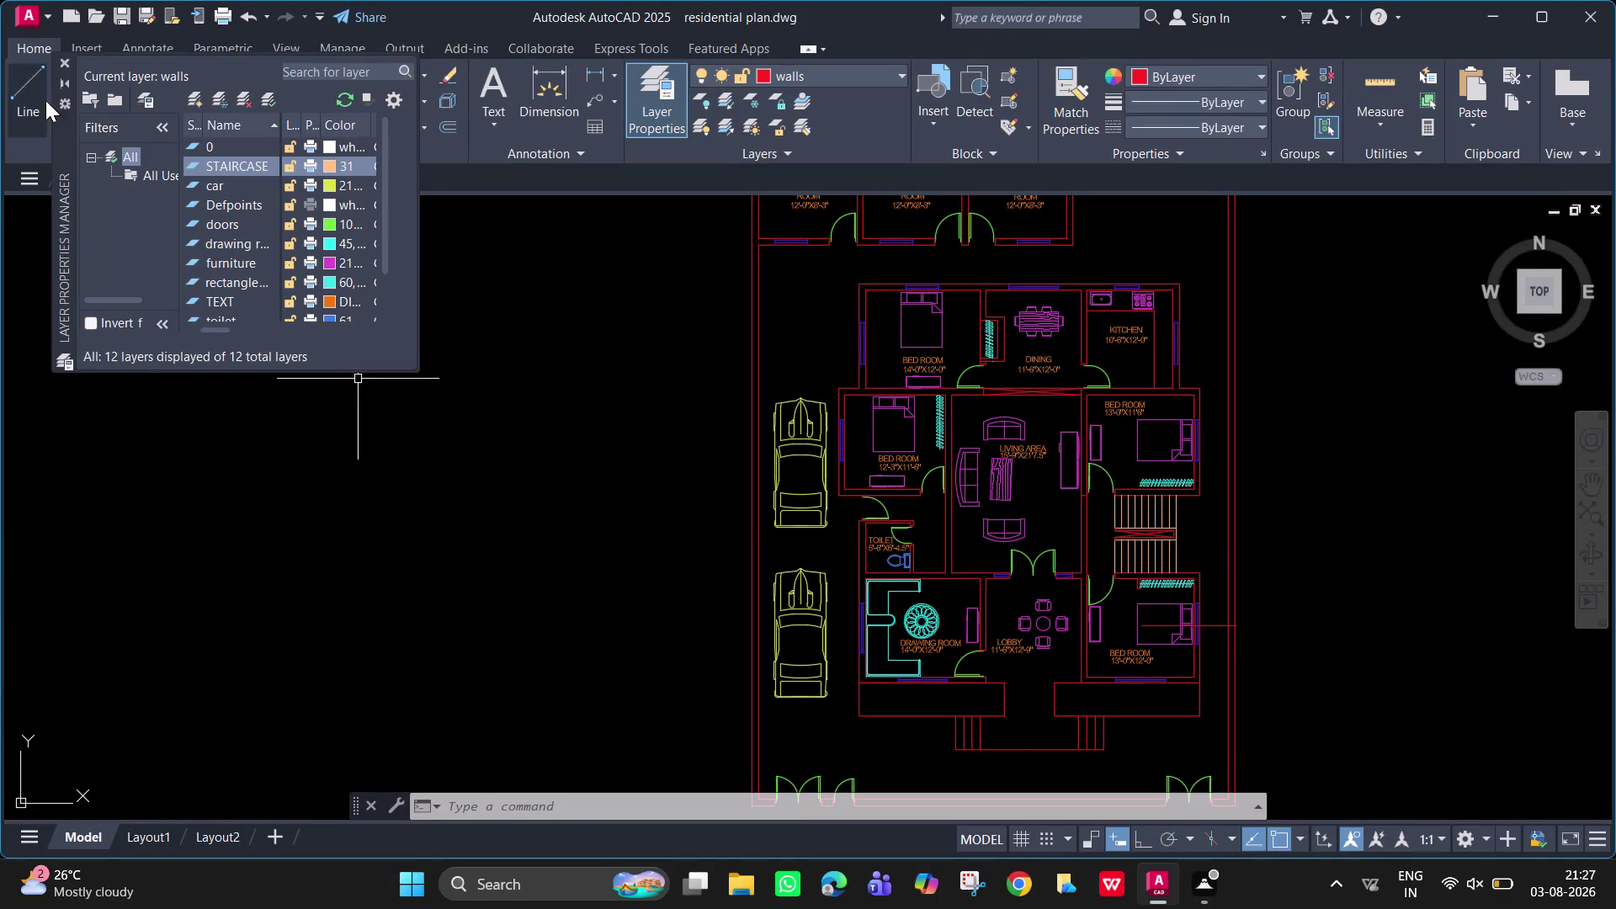
Close the Layer Properties Manager and zoom in on the three top-row ROOMs.
click(67, 65)
scroll(up, 3)
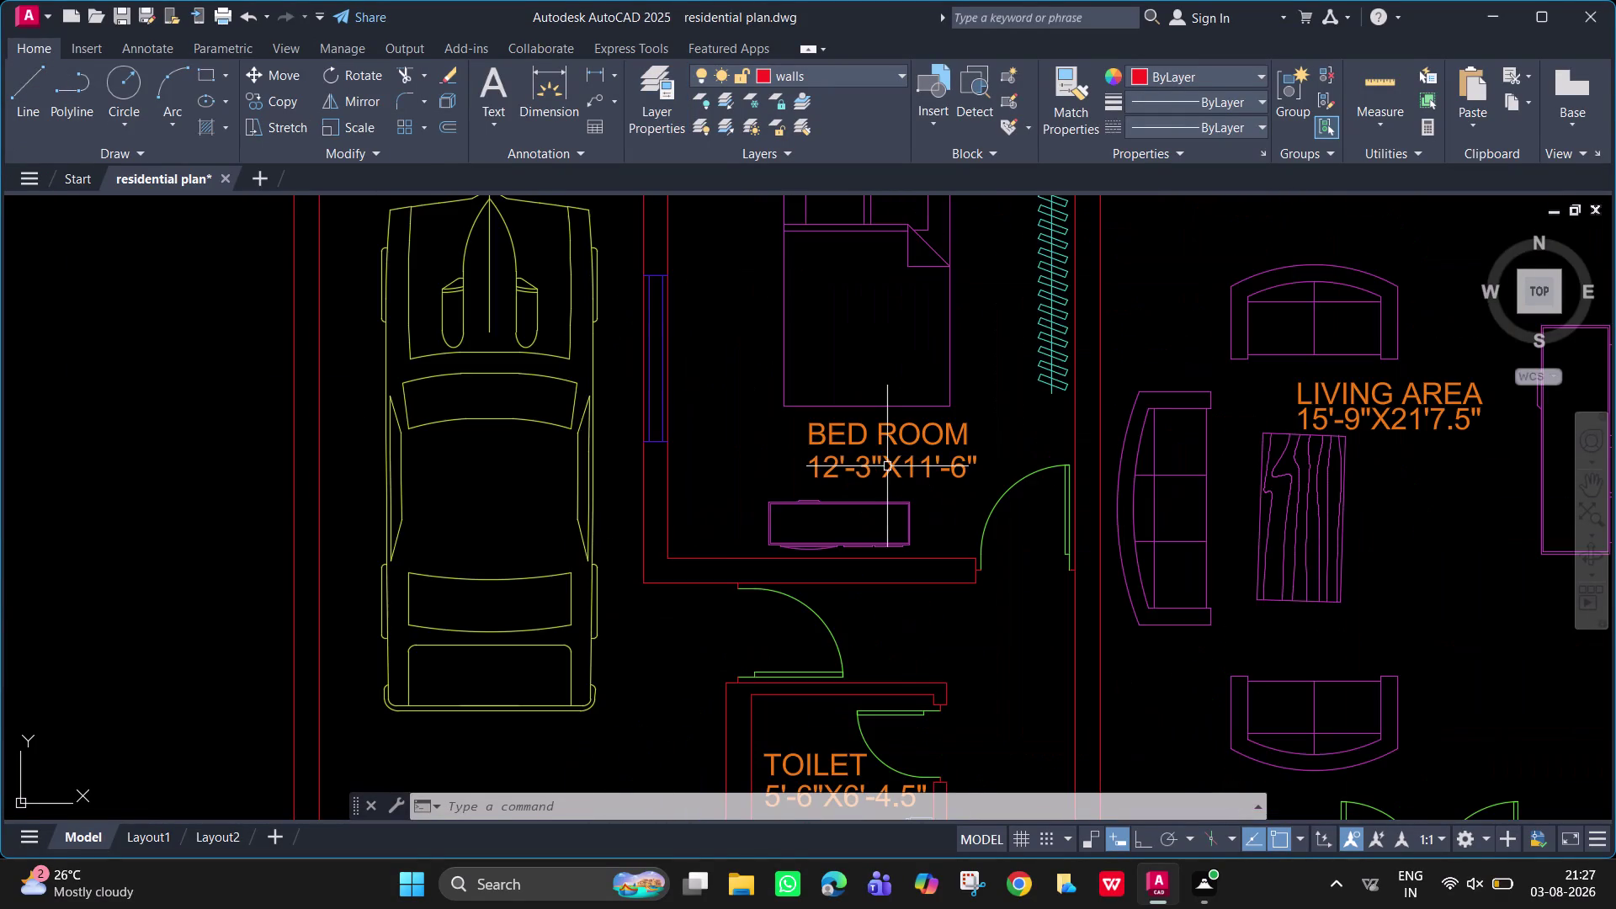
scroll(down, 3)
middle_drag(875, 354, 935, 616)
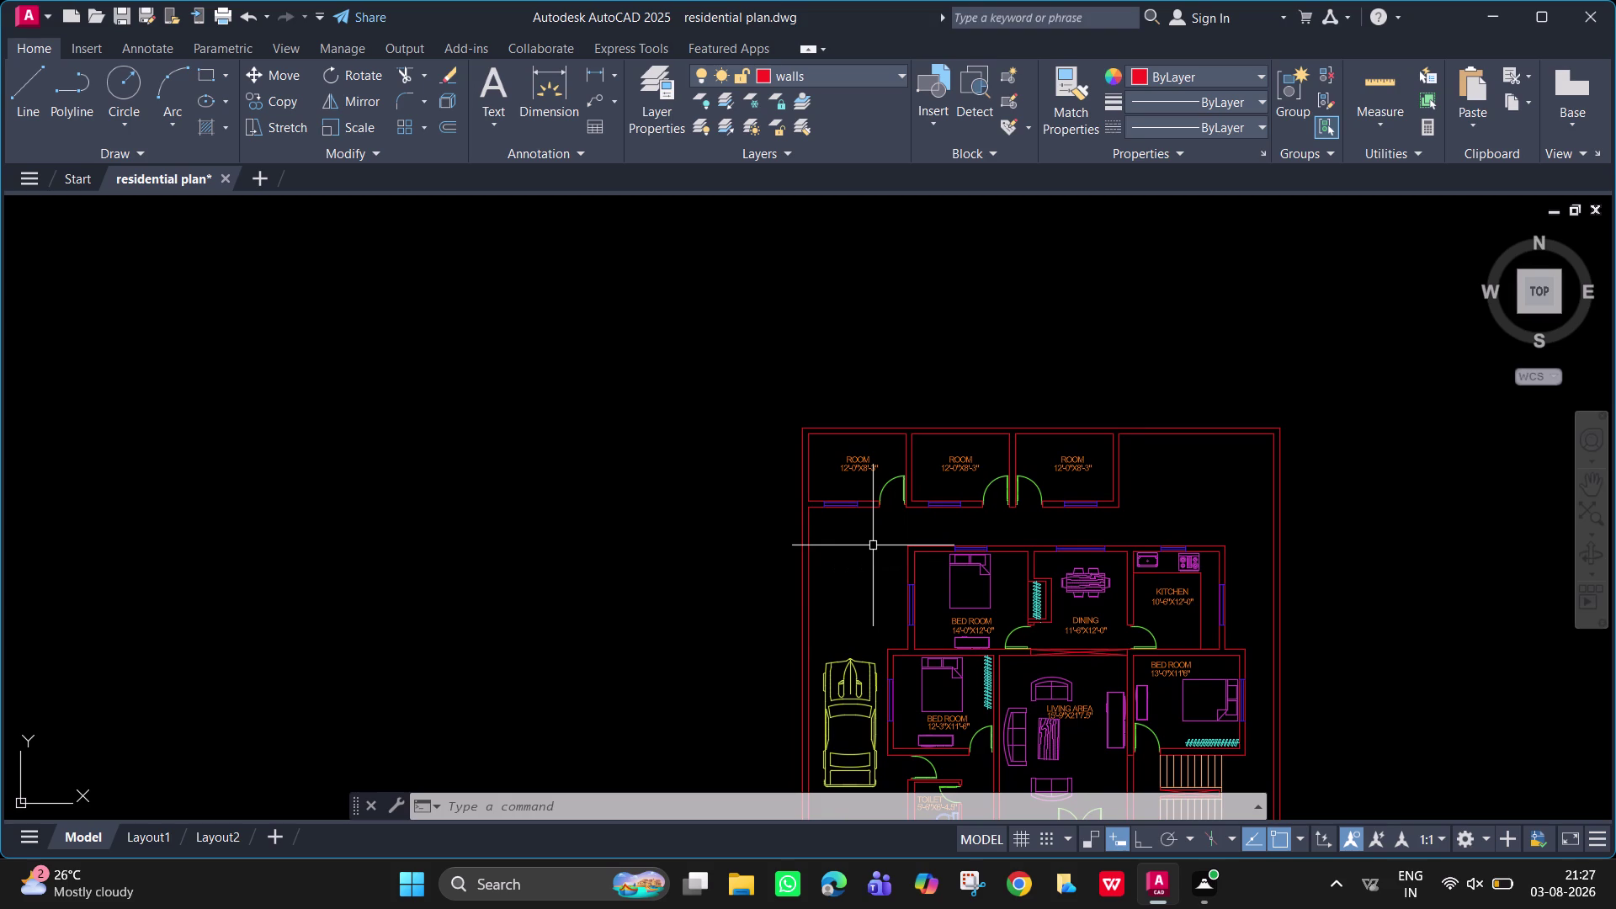
scroll(up, 3)
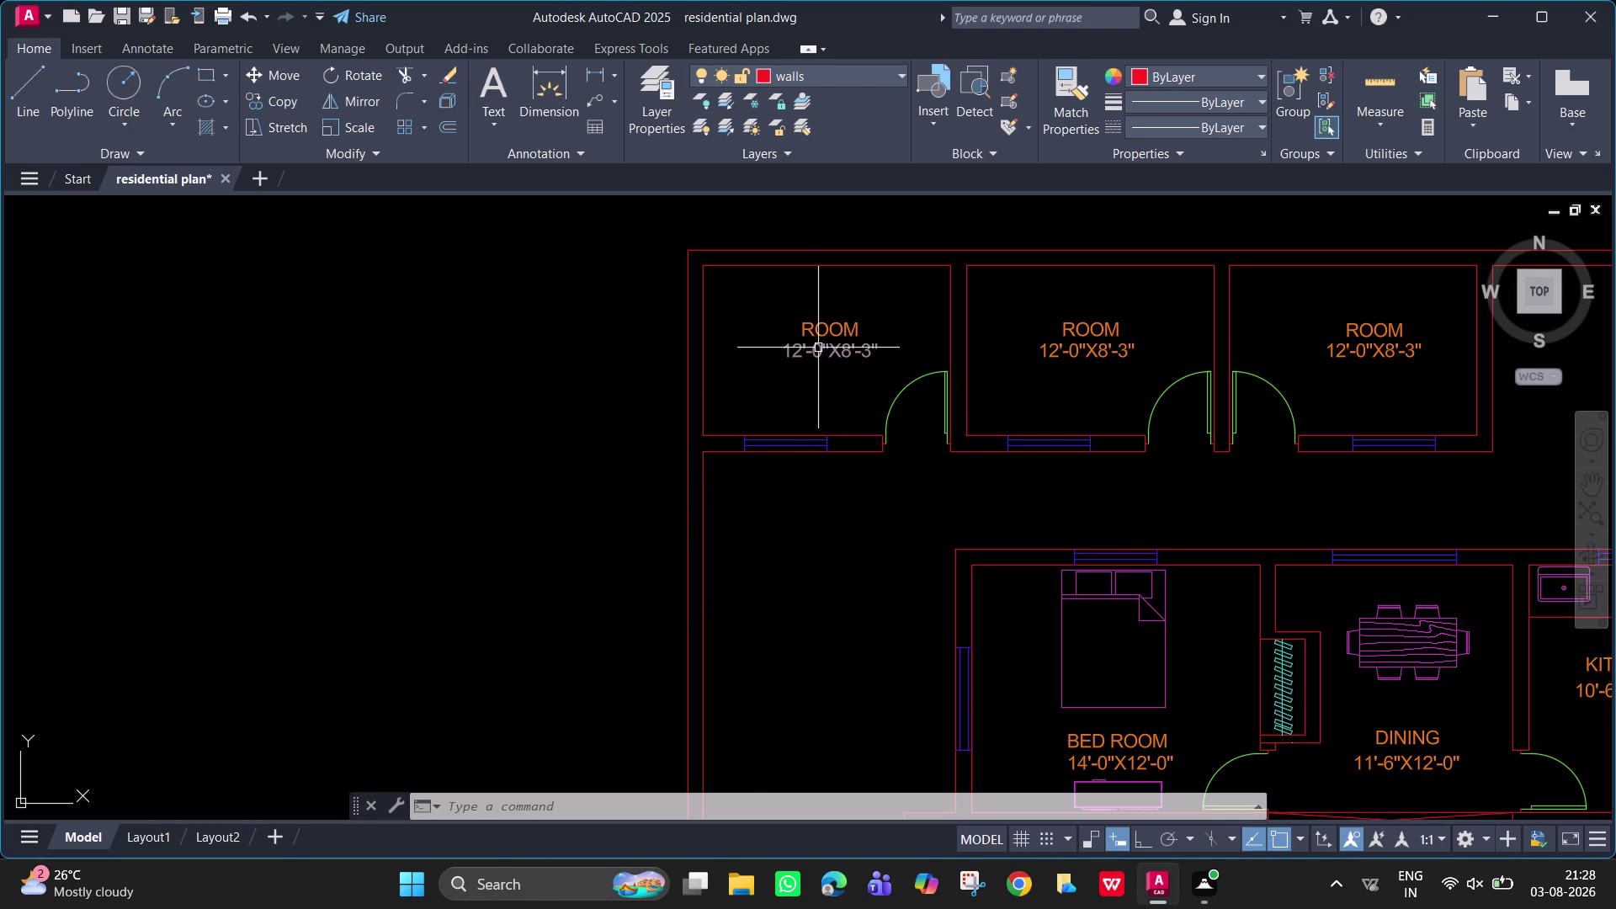
click(867, 73)
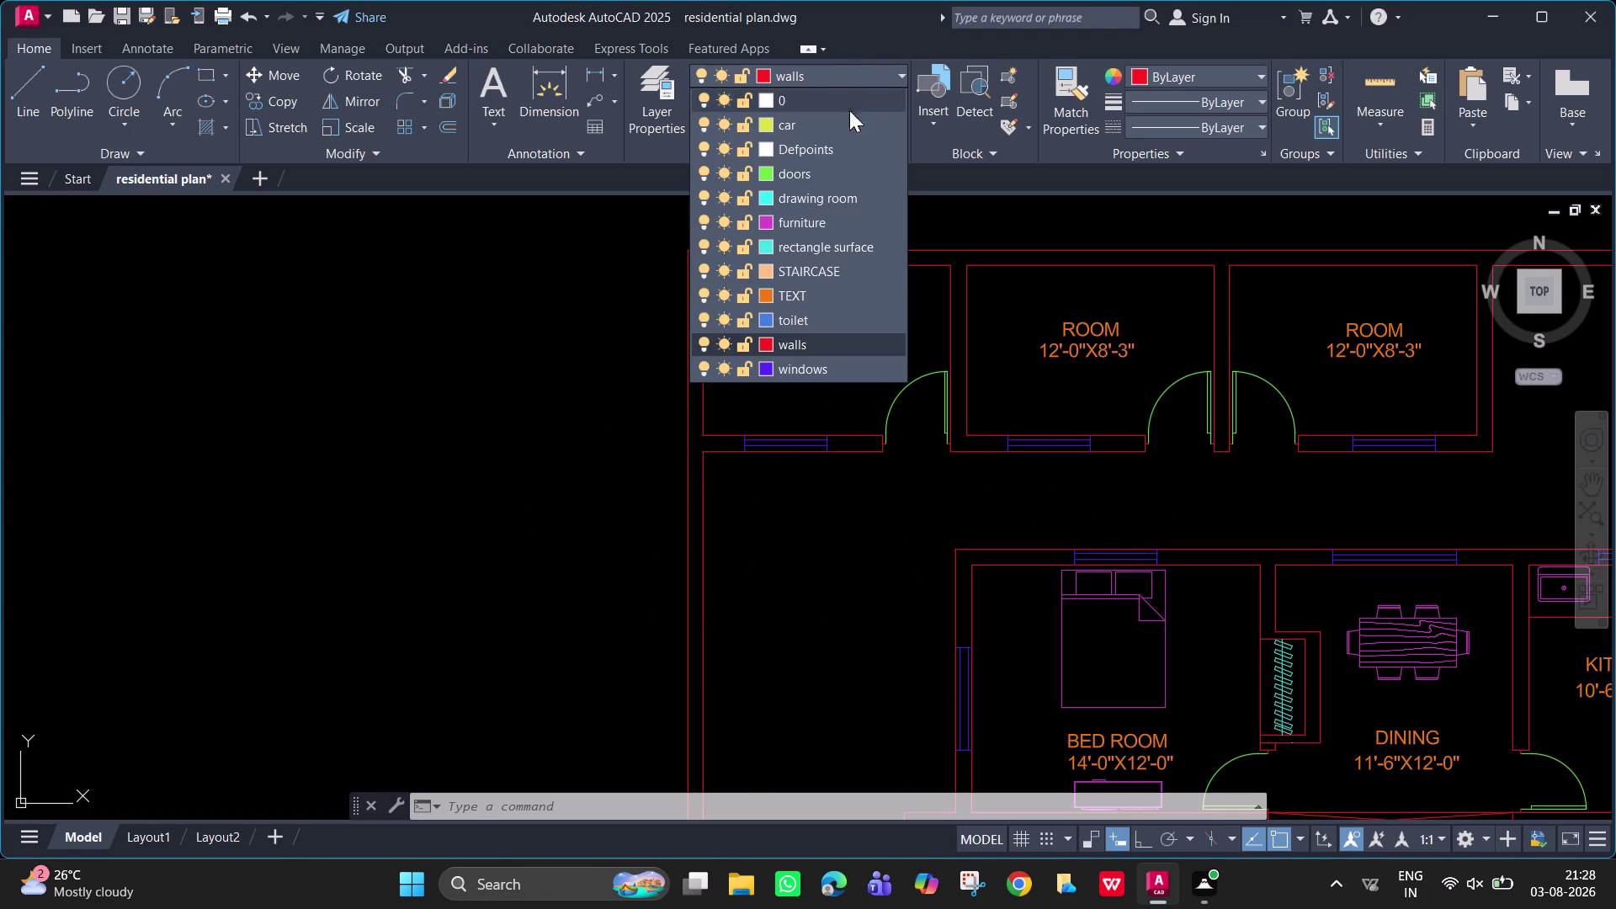
Make TEXT the current layer and select the first room's ROOM label.
click(837, 286)
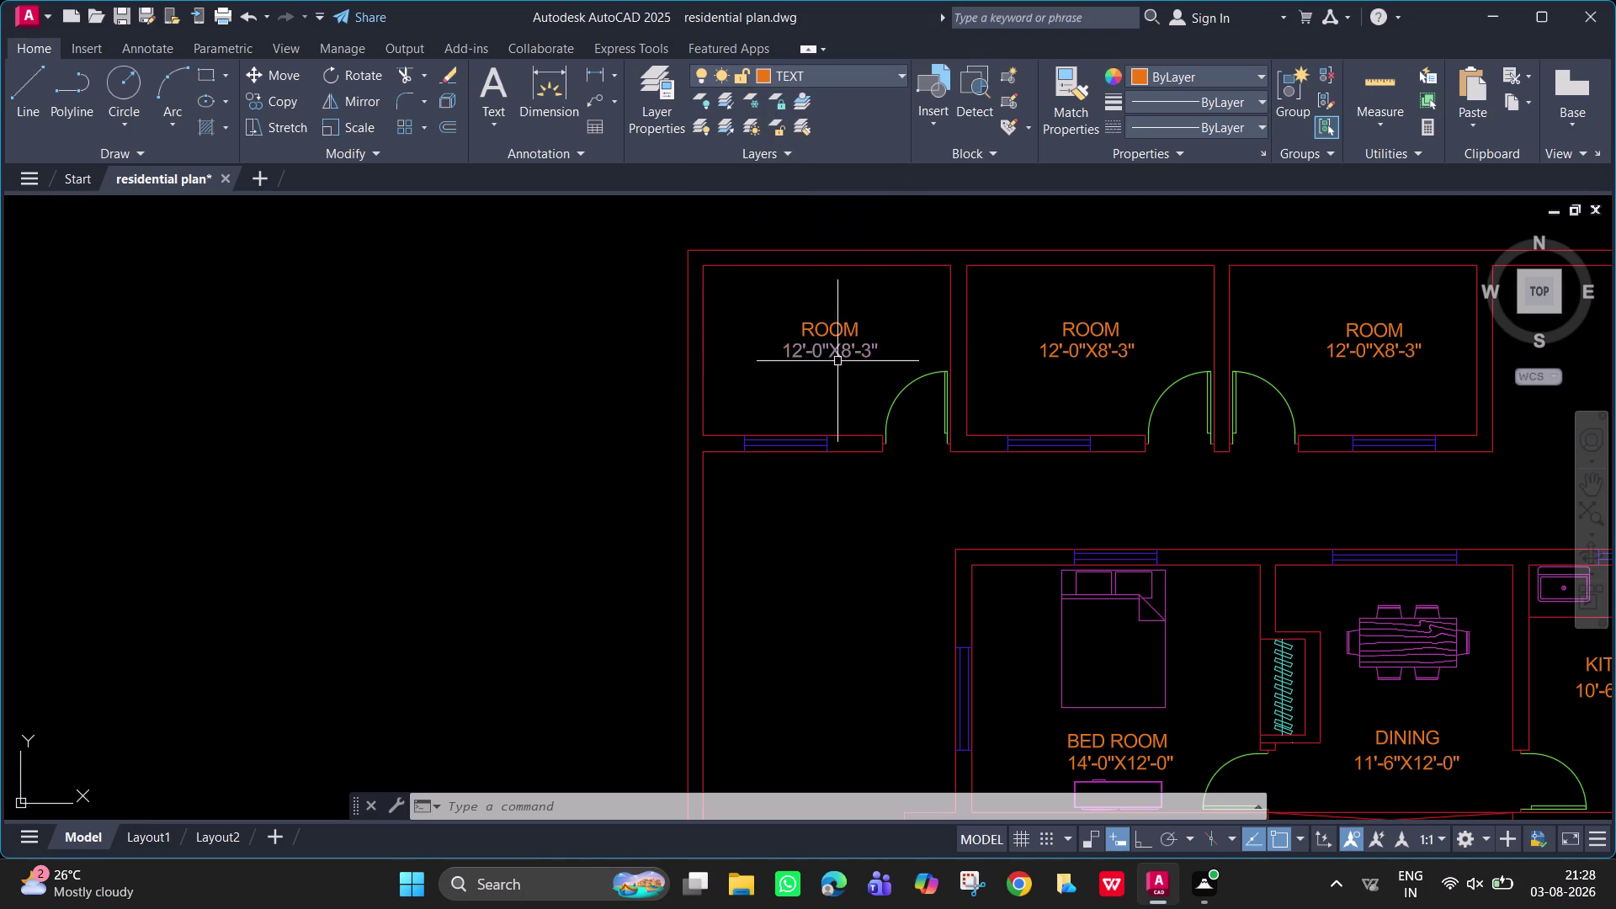
click(828, 355)
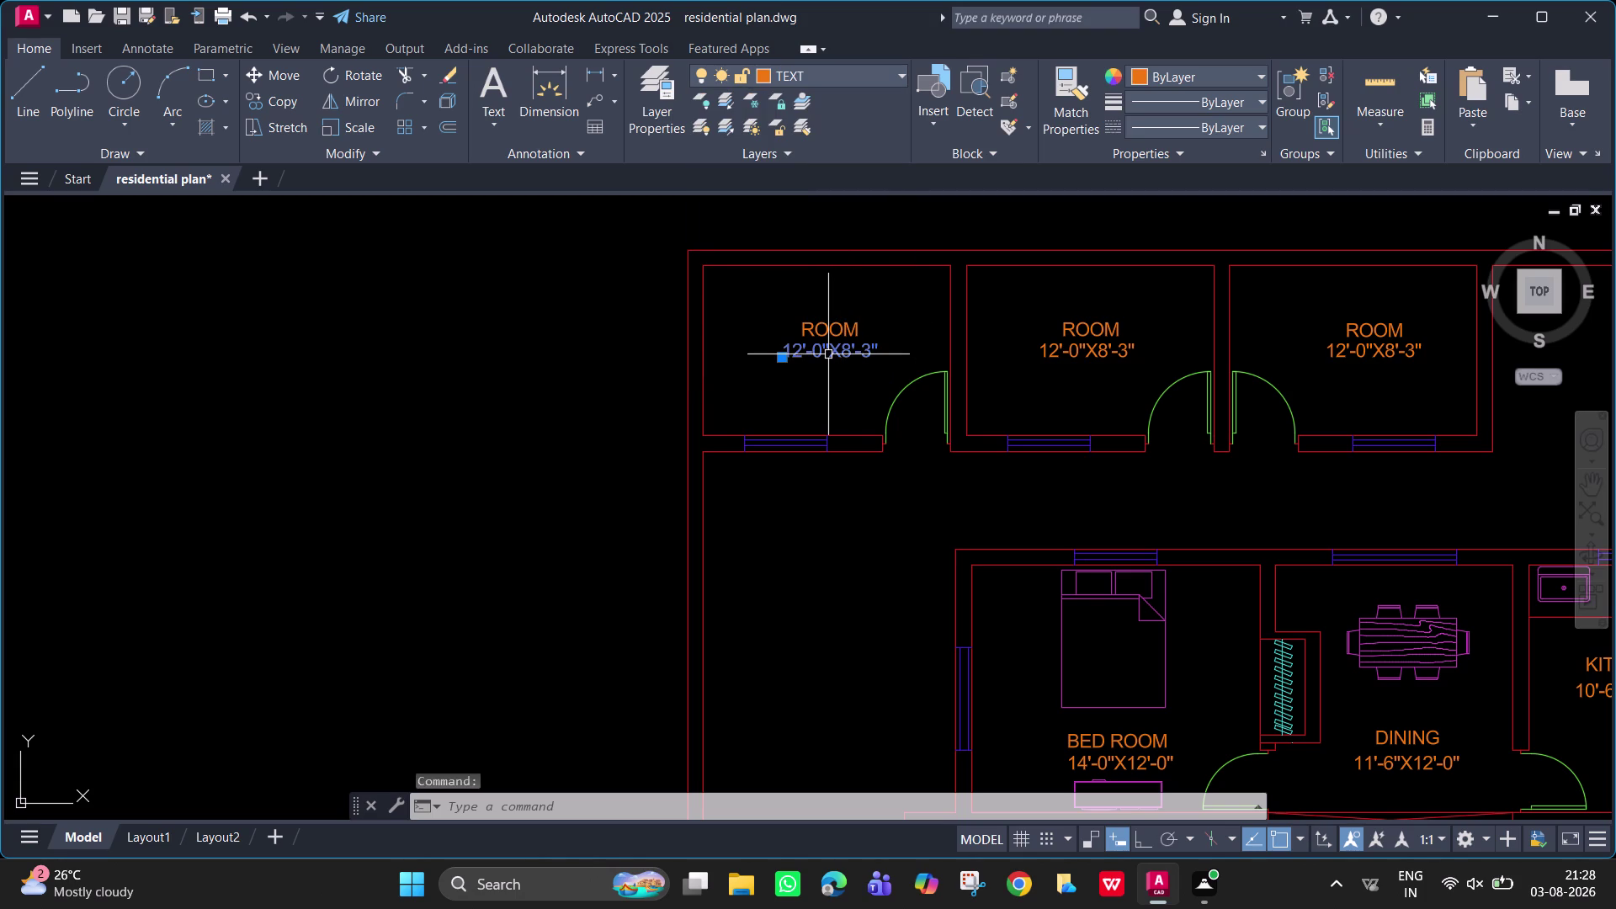
key(Escape)
click(820, 332)
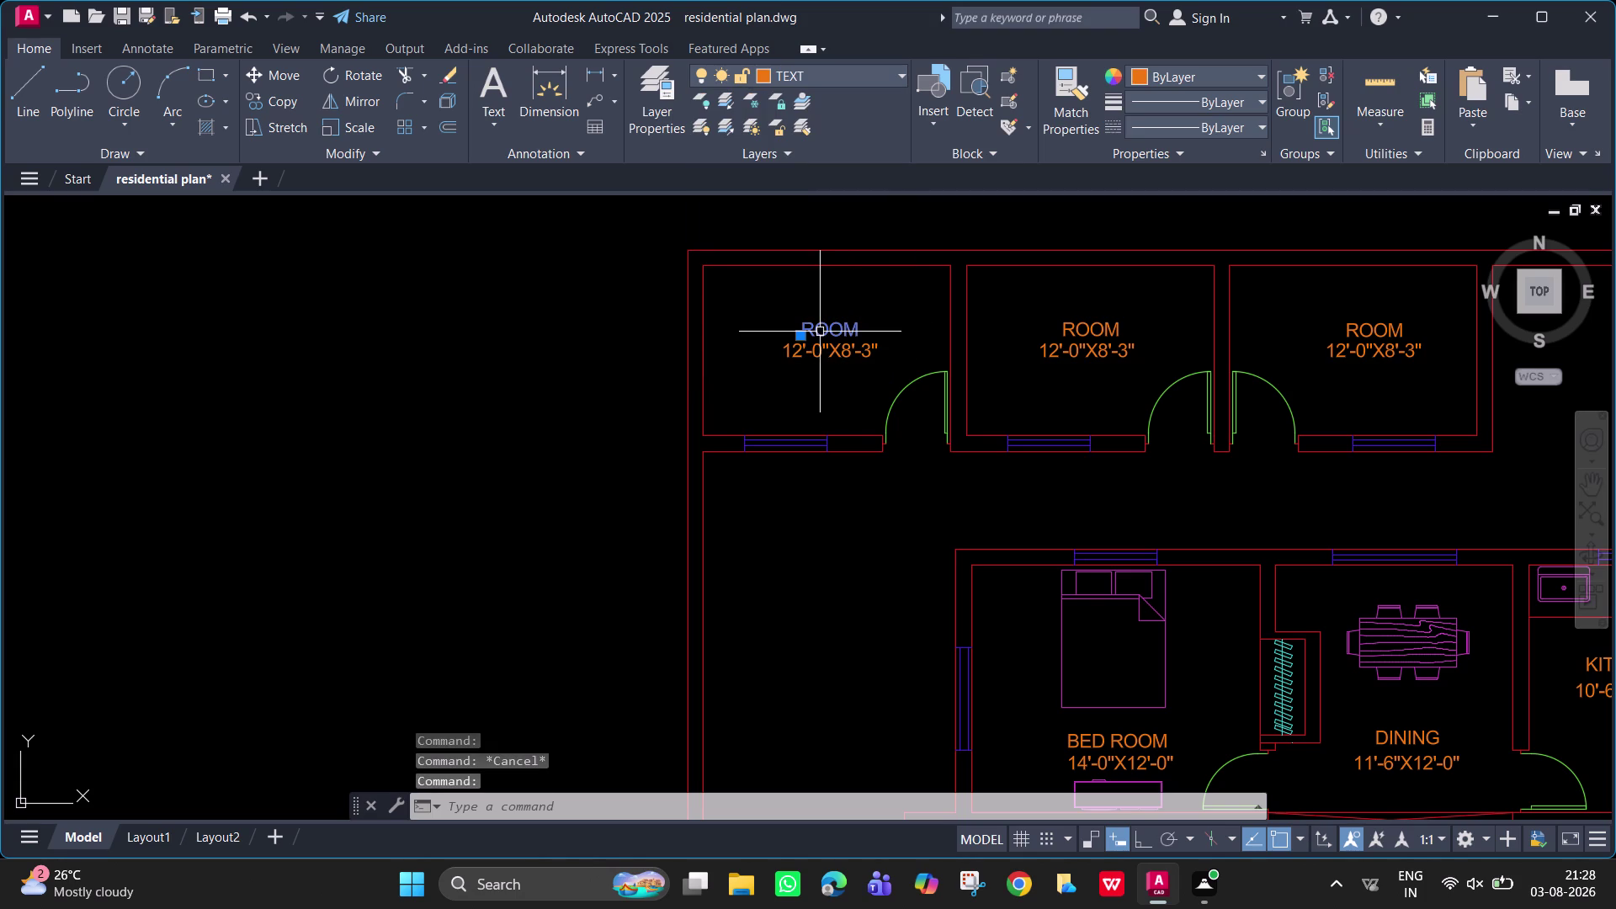
Copy the ROOM label to empty space left of the plan and open it for editing.
text(CO)
key(Return)
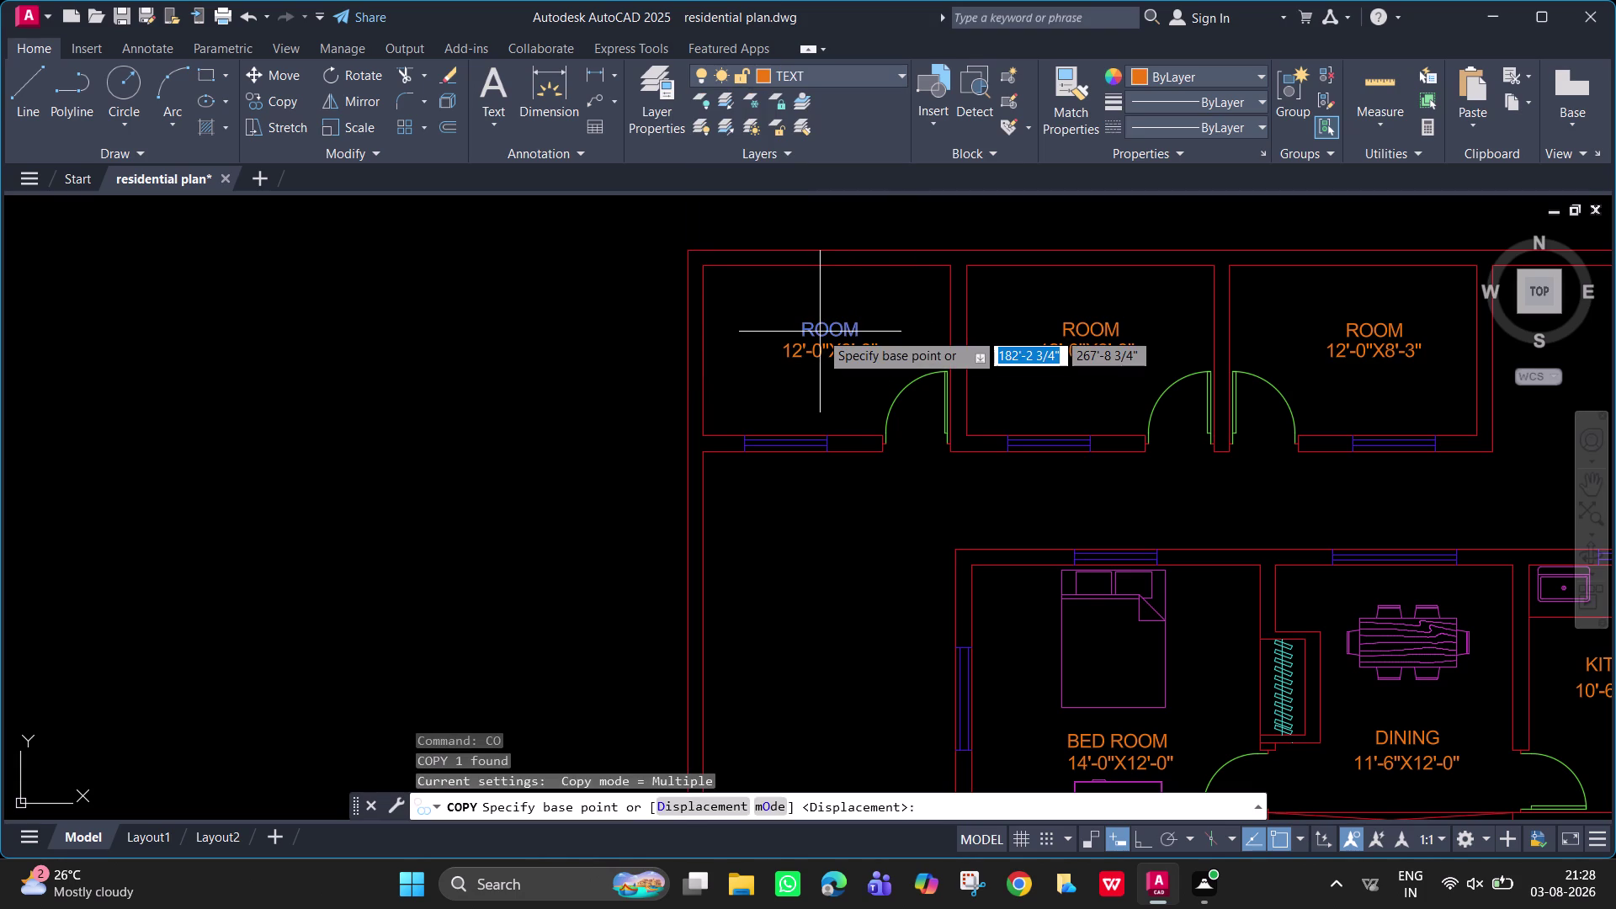
click(819, 332)
click(644, 346)
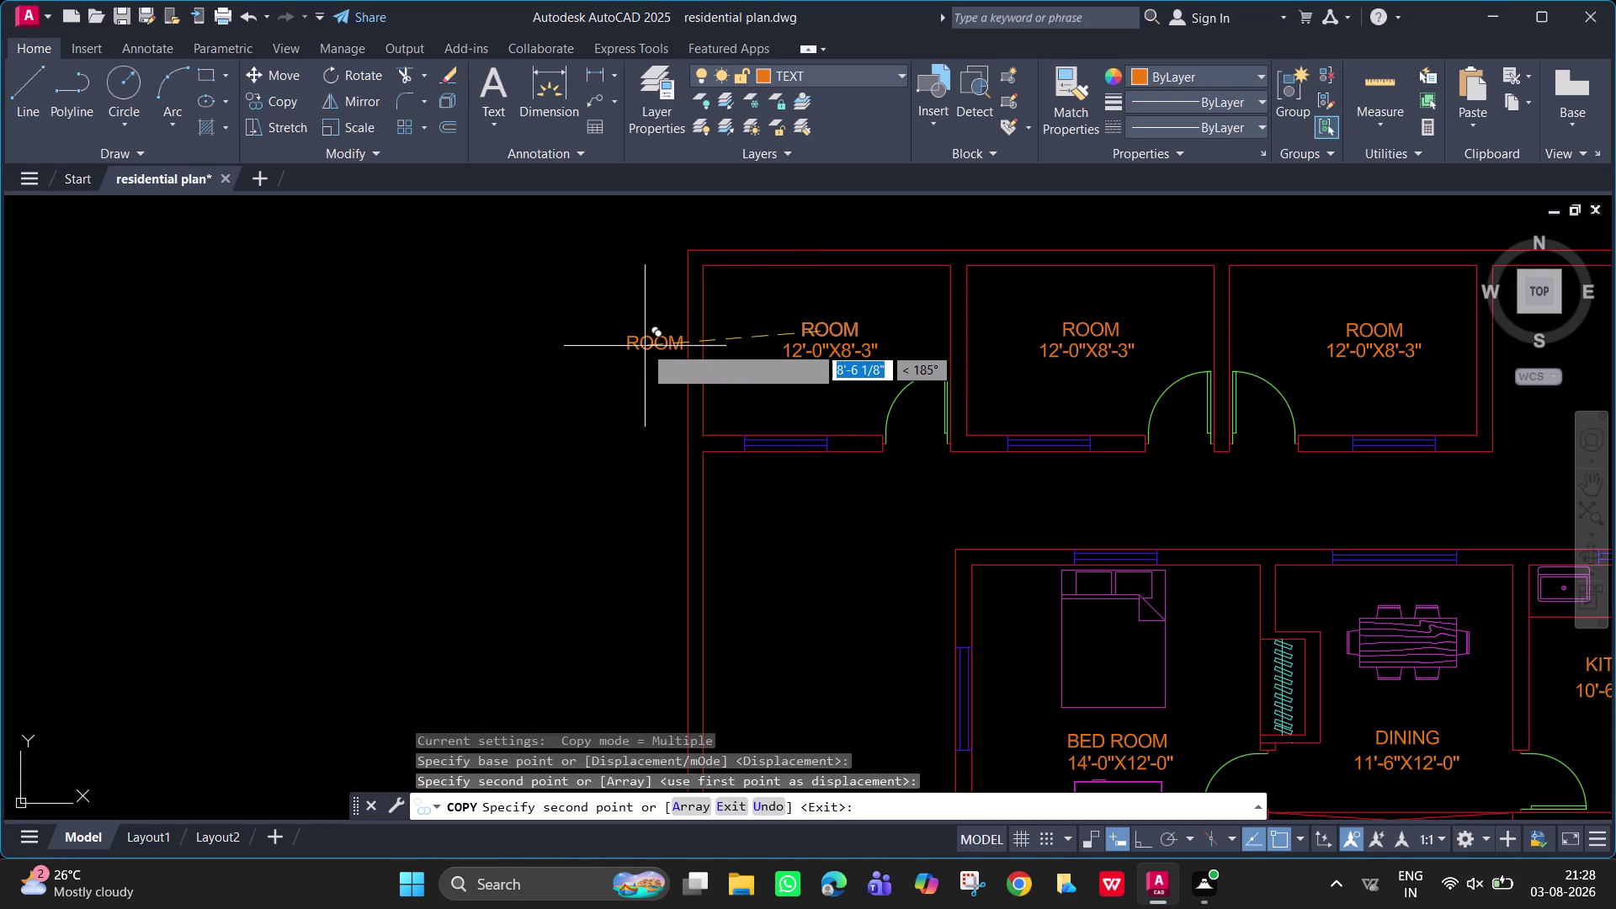
key(Escape)
double_click(645, 346)
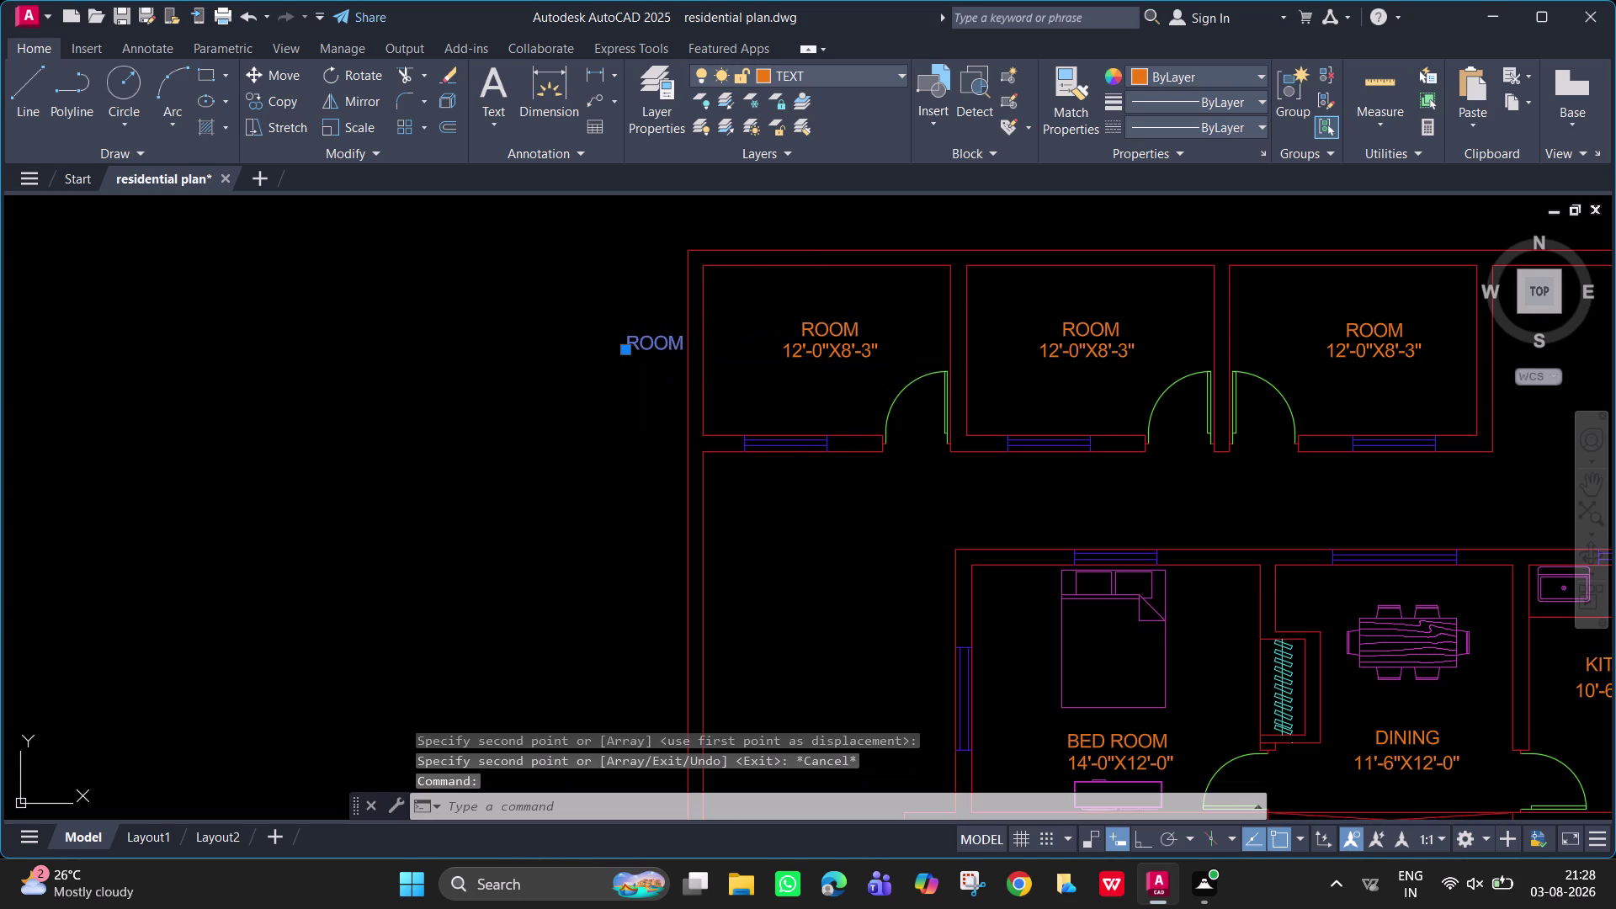
key(BackSpace)
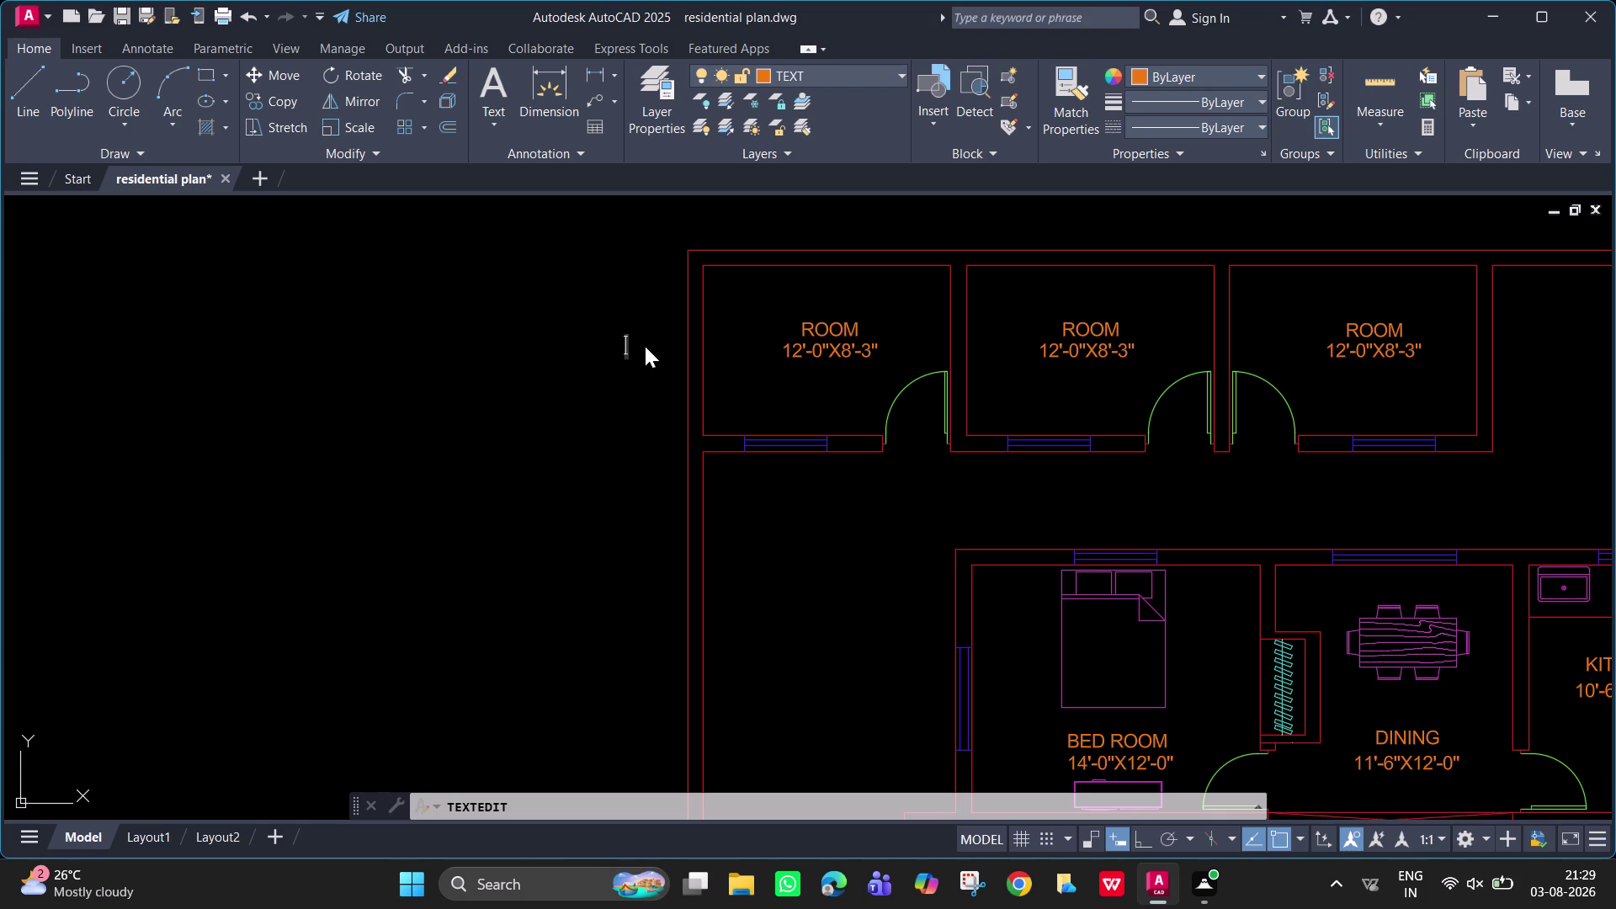
Change the copied label's text to D2.
key(d)
key(2)
key(Return)
key(Return)
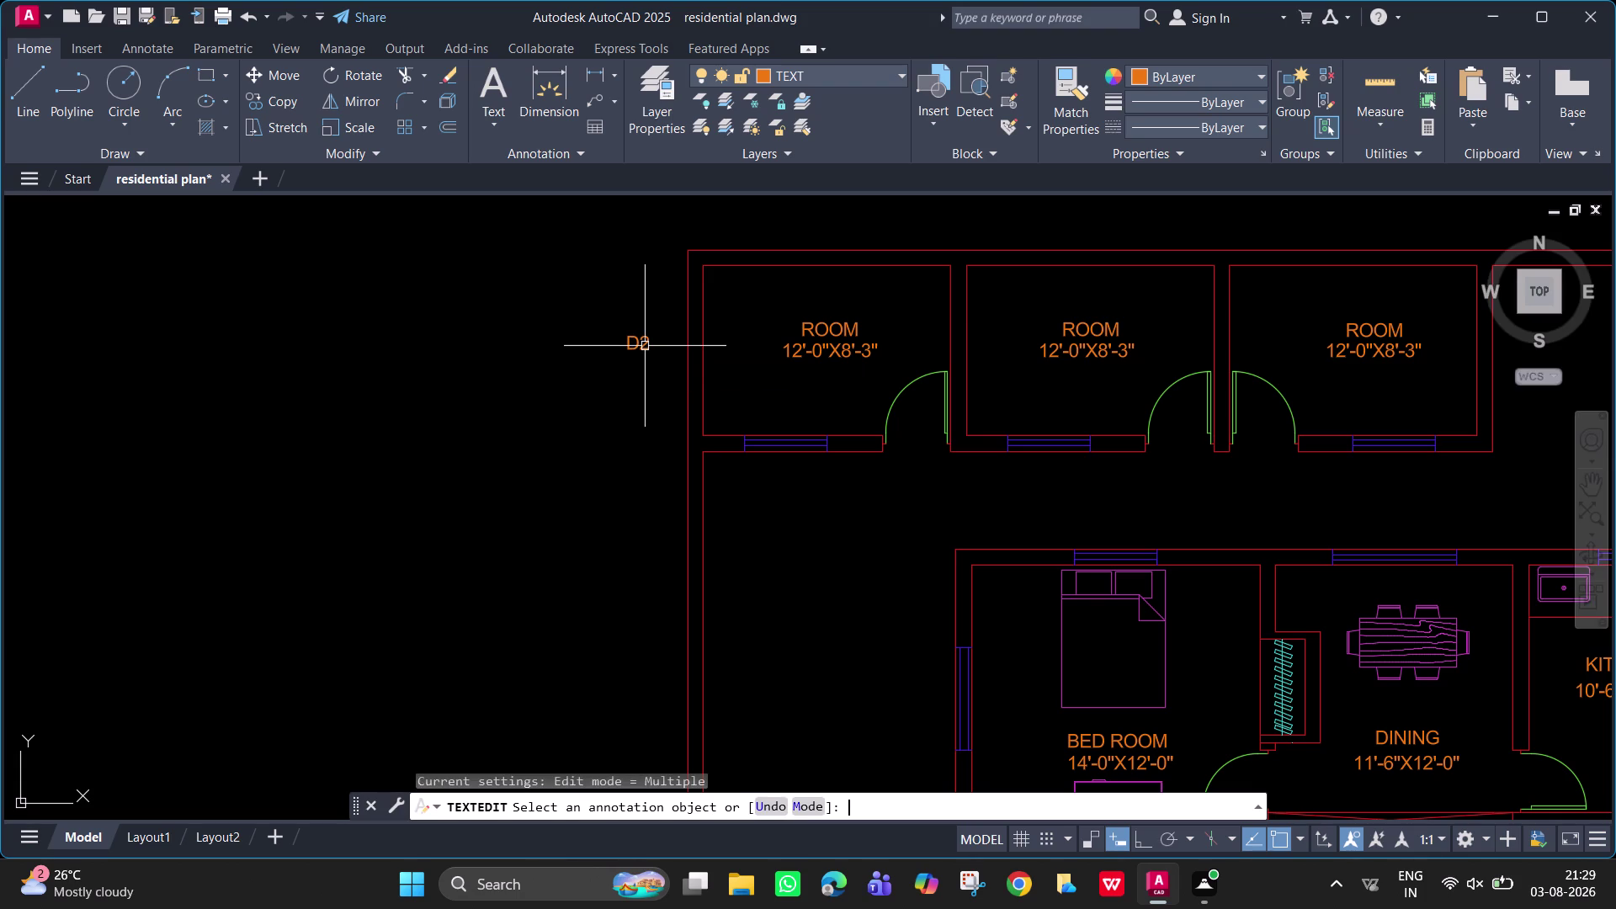
Select the D2 label and start copying it with CO.
click(645, 346)
text(CO)
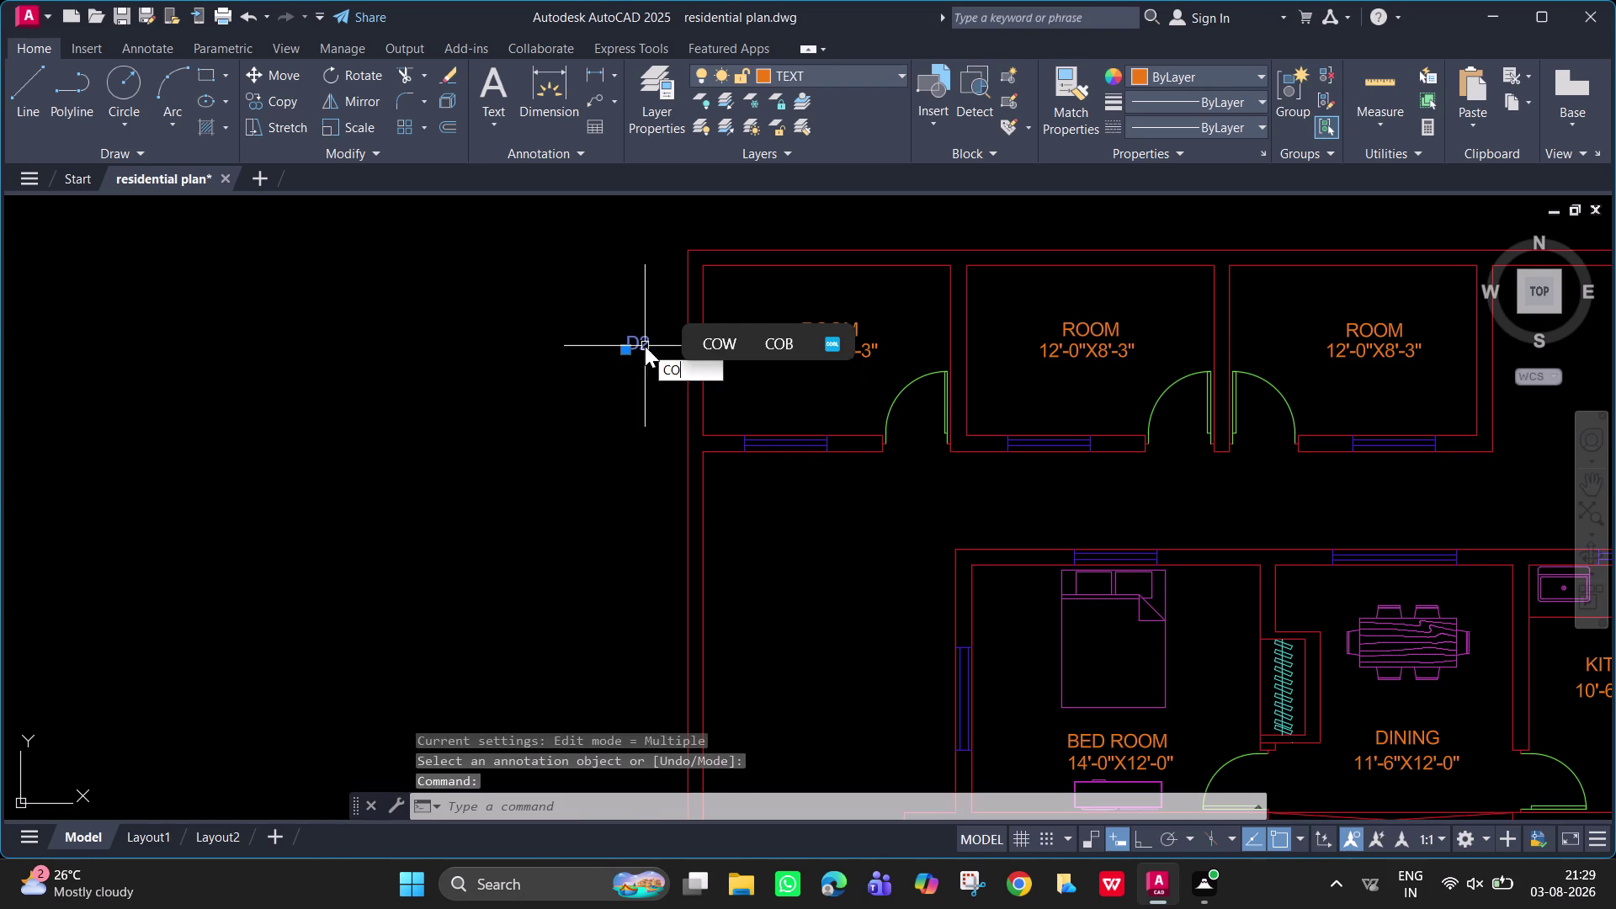
key(Return)
Place D2 label copies beside the three top-row room doors.
click(644, 346)
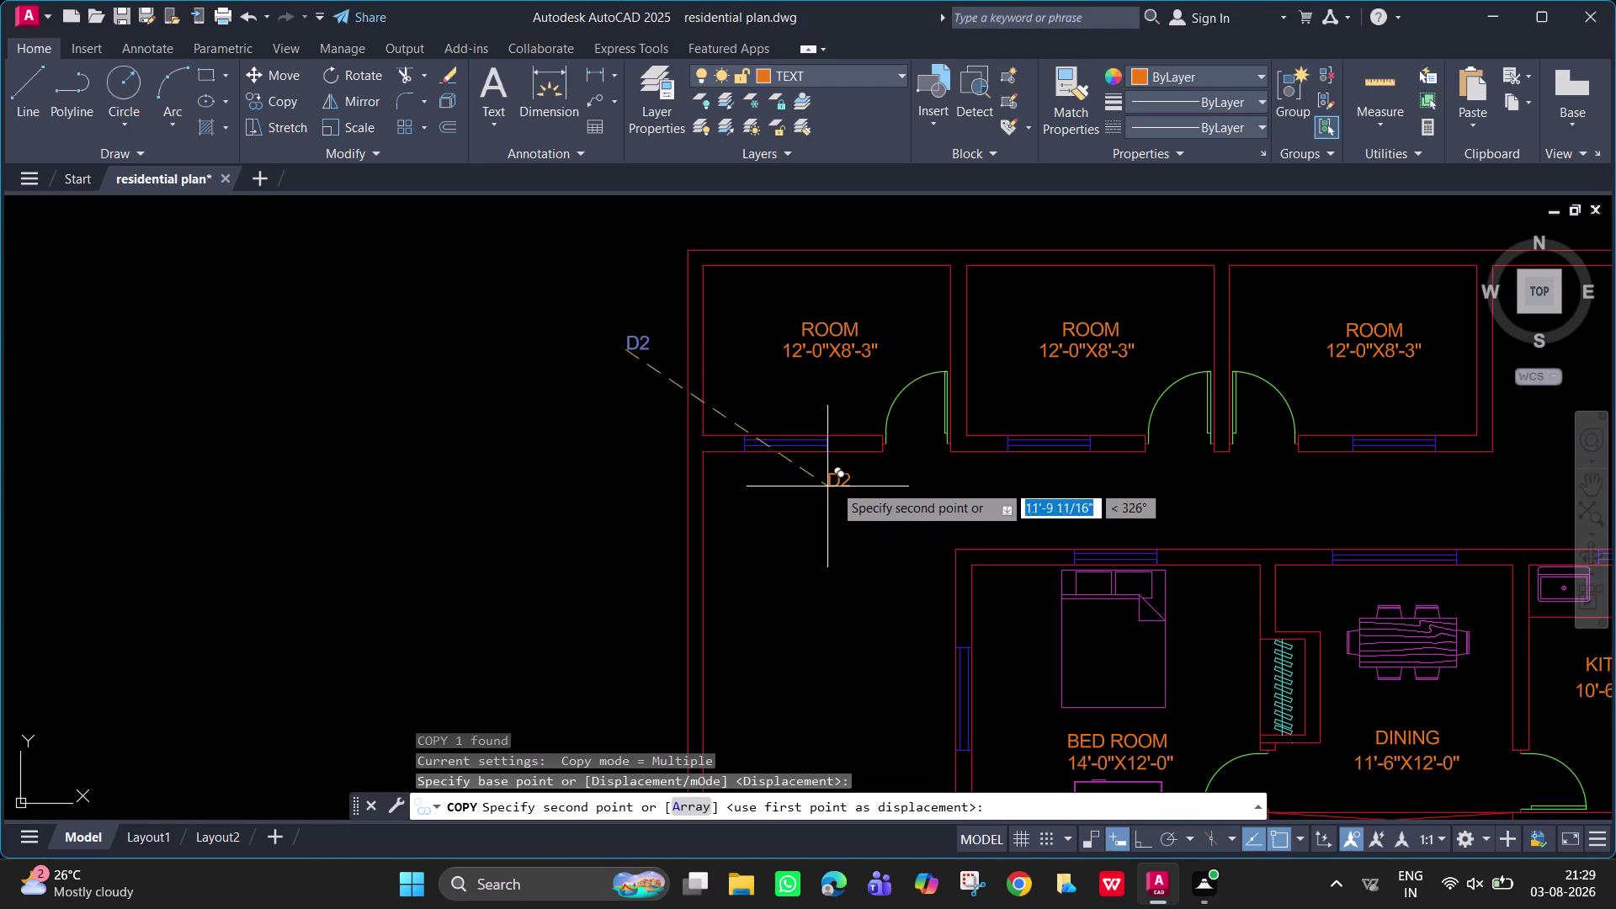
scroll(up, 3)
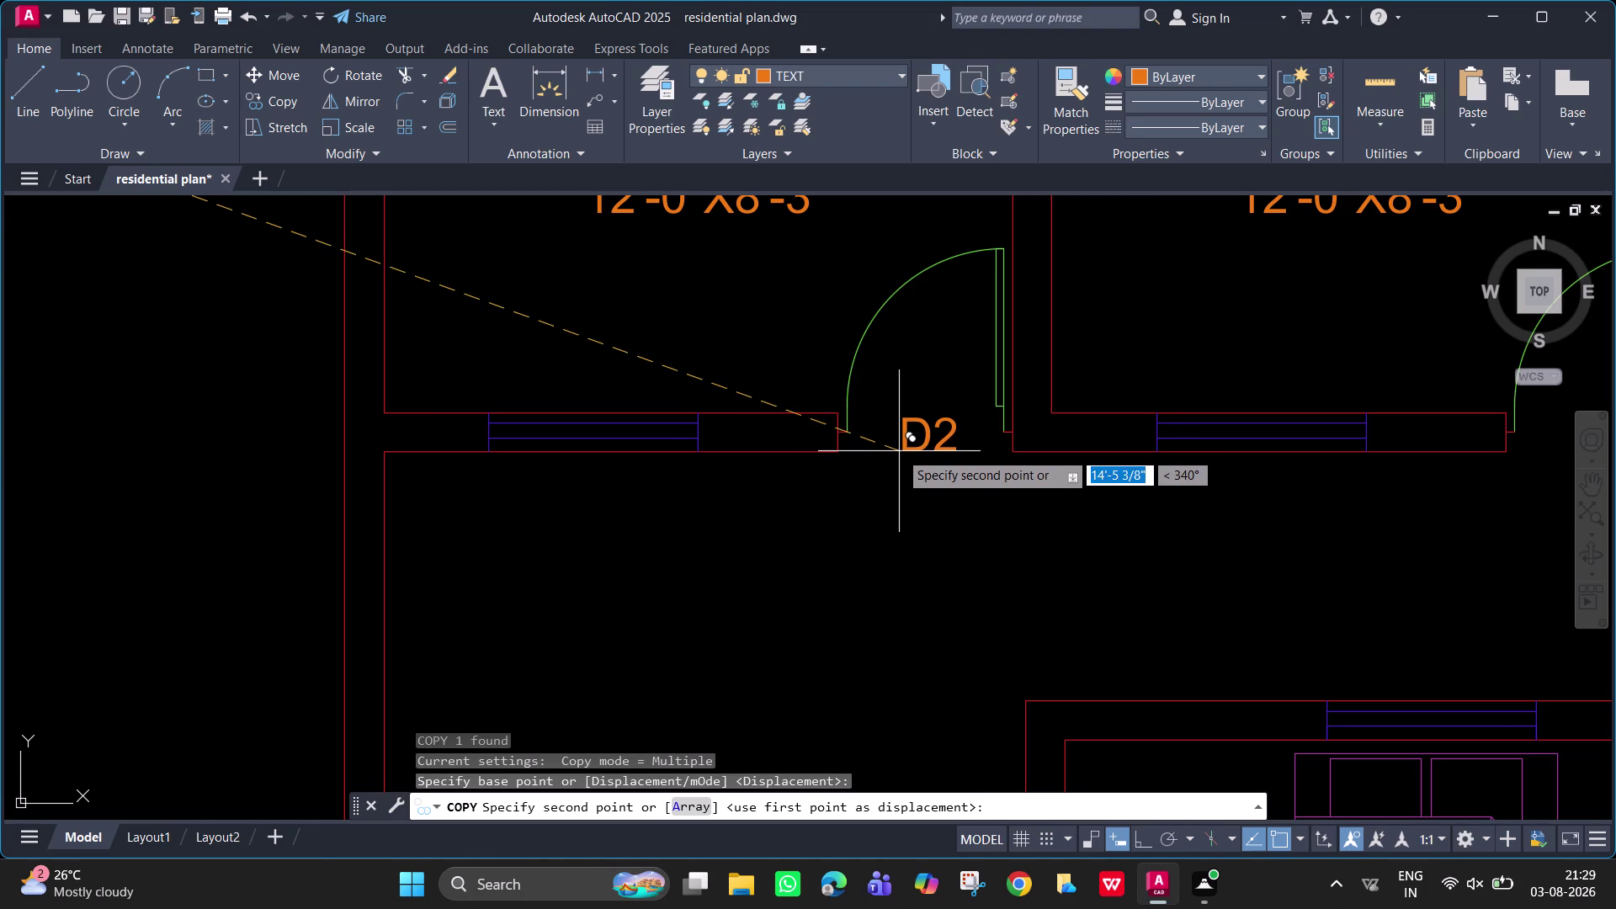
click(899, 451)
middle_drag(1277, 411, 859, 466)
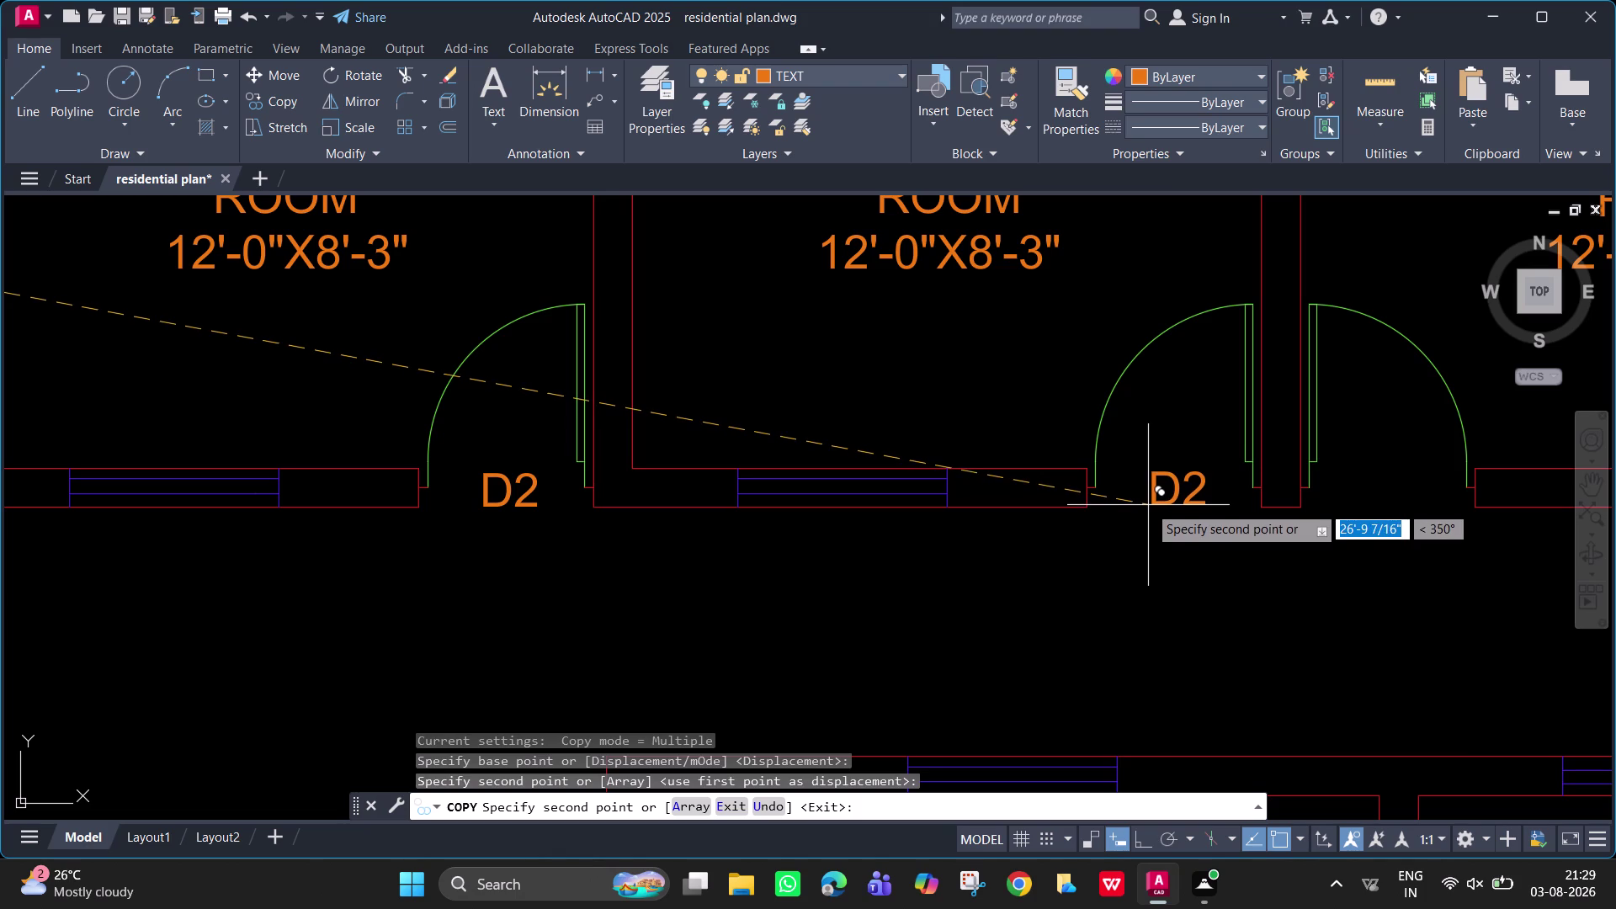
click(1148, 505)
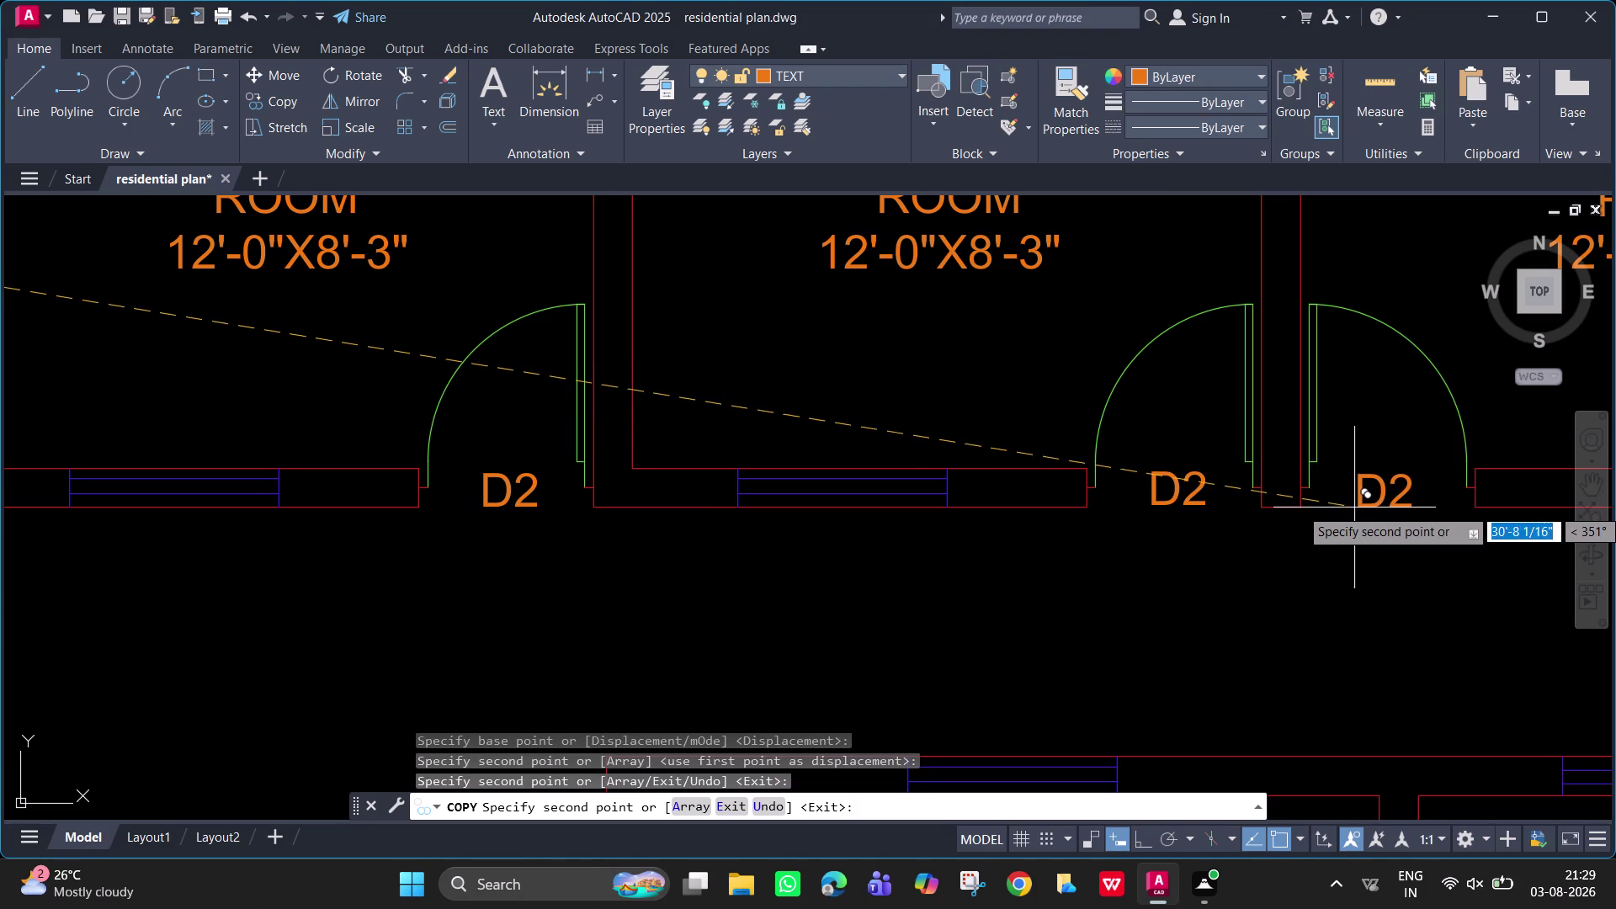
click(1365, 506)
Place a D2 label copy beside the toilet door.
scroll(down, 3)
middle_drag(1145, 560, 1134, 560)
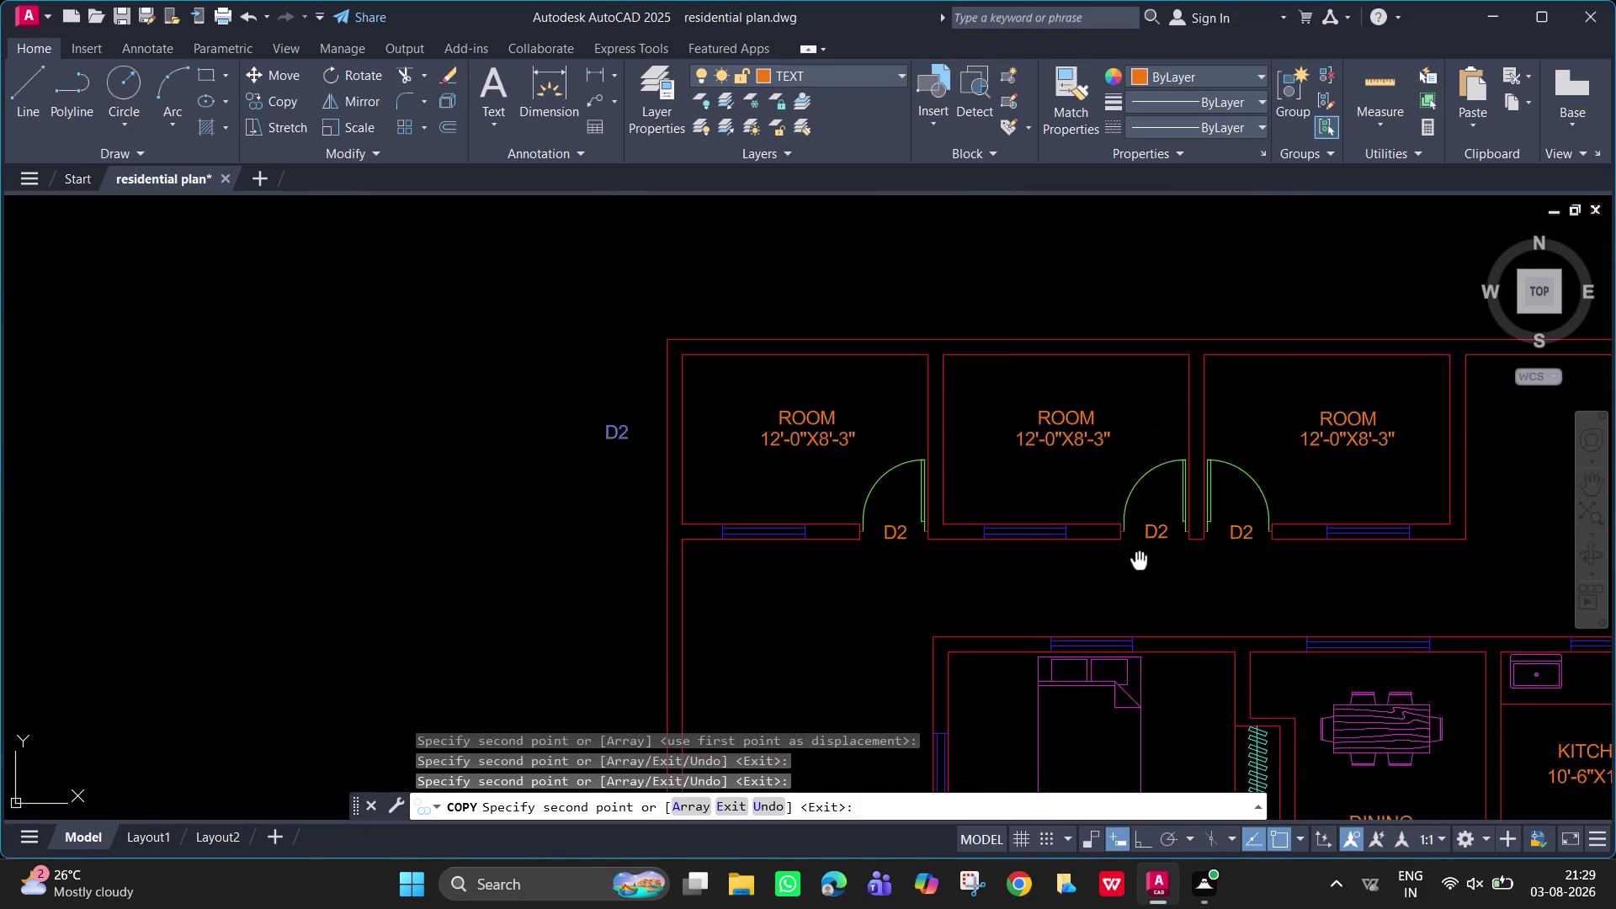
middle_drag(1134, 560, 1016, 355)
middle_drag(1060, 634, 1007, 503)
middle_drag(698, 782, 713, 525)
middle_drag(723, 593, 723, 546)
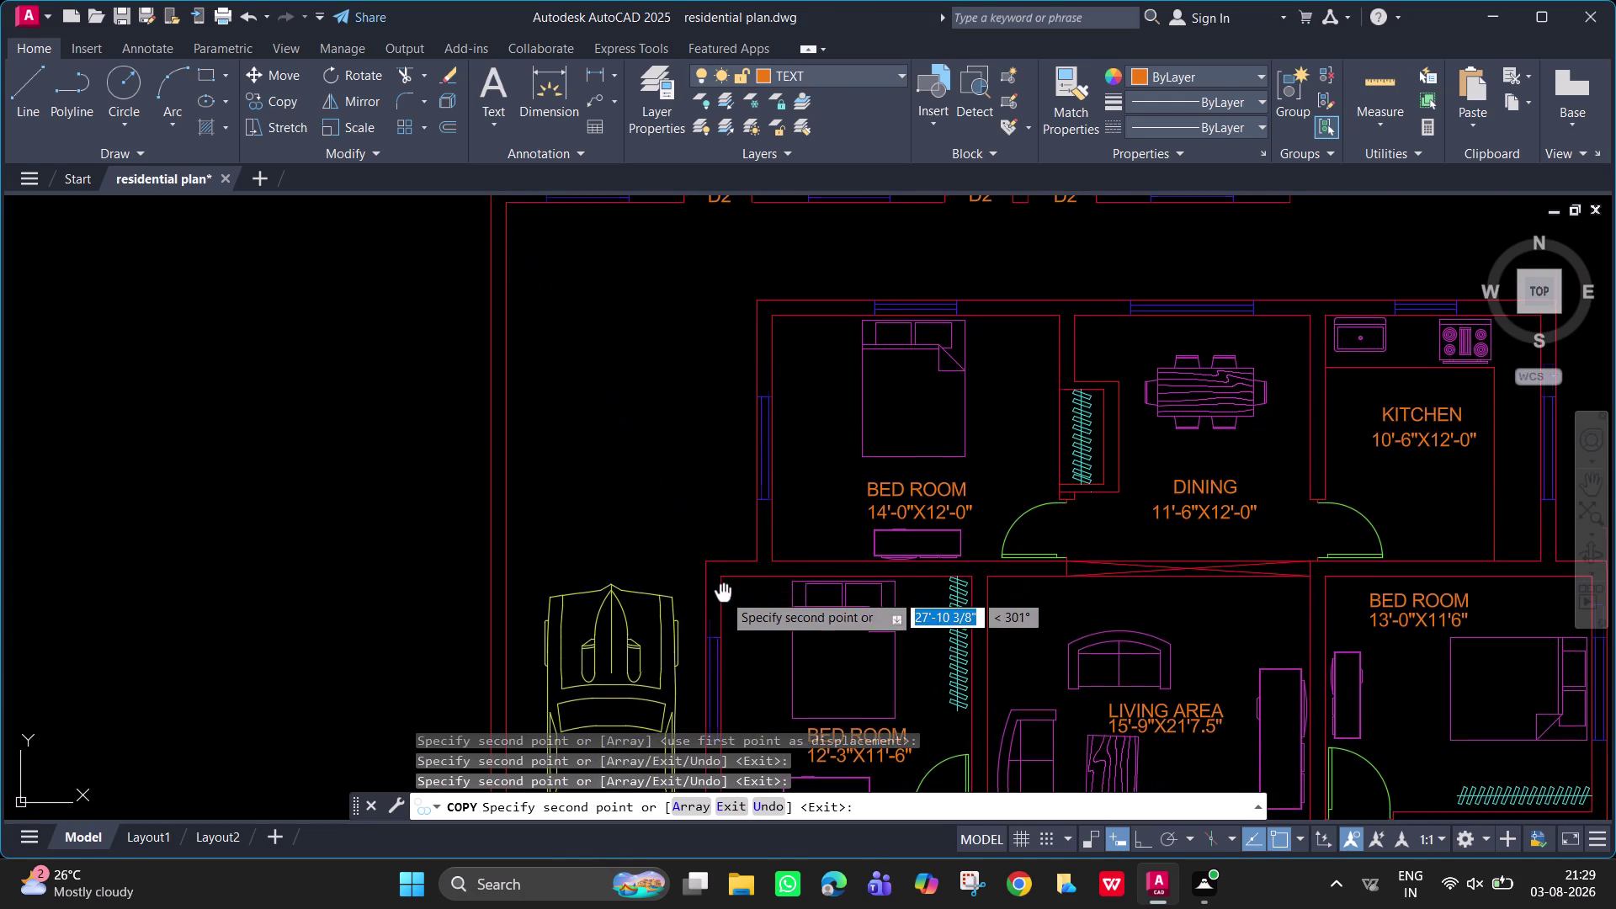
middle_drag(723, 546, 734, 344)
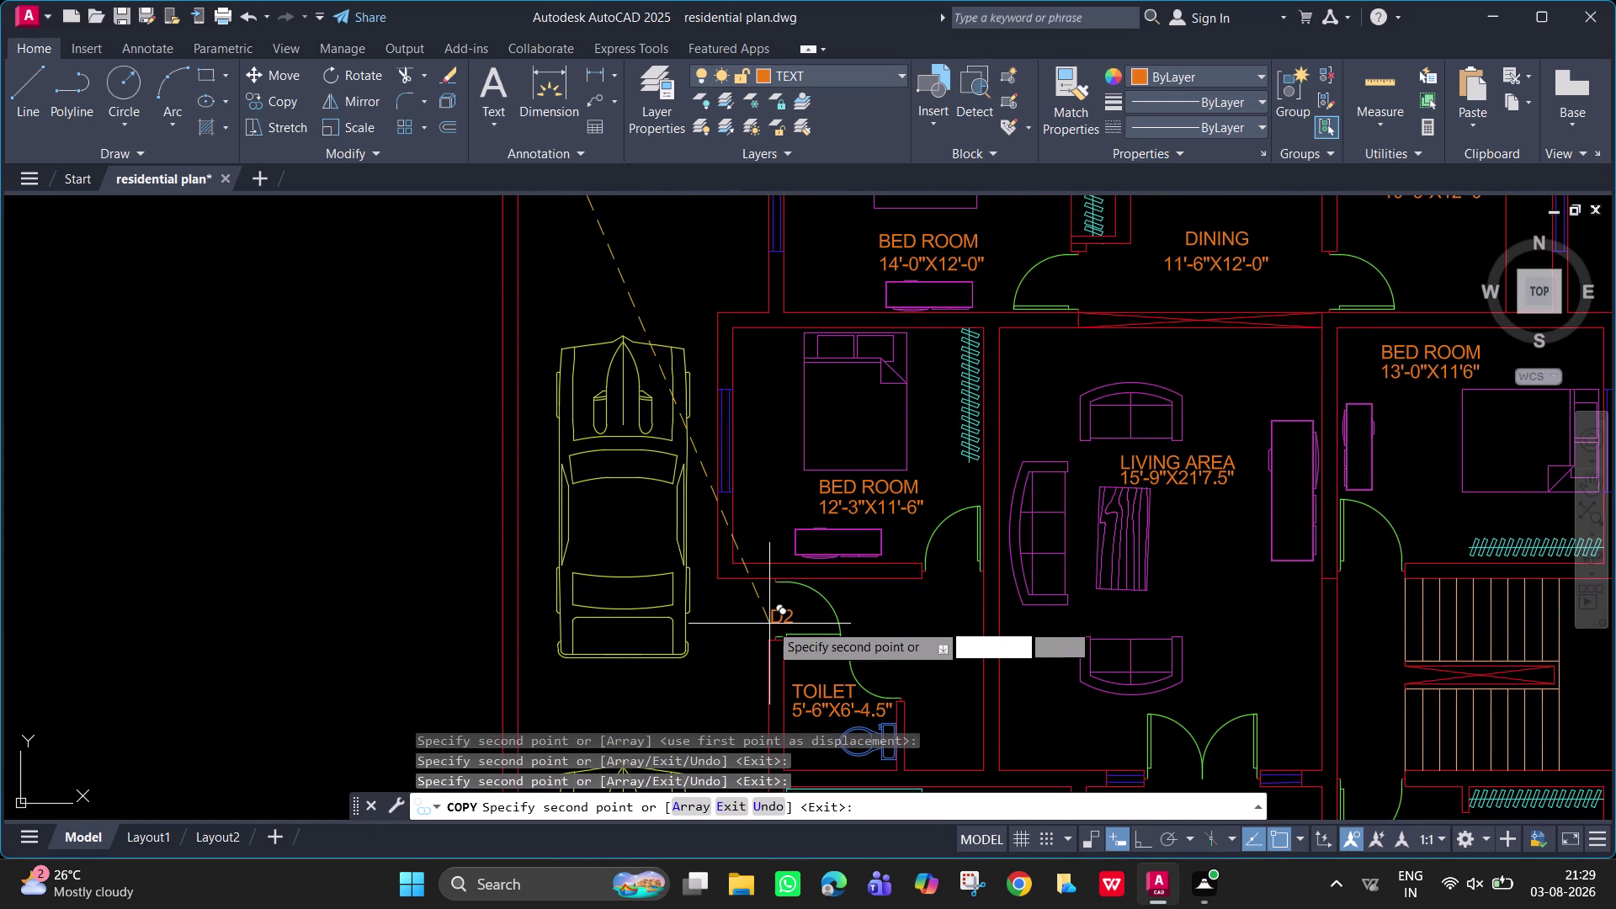
click(770, 619)
Place D2 labels at the bedroom-dining, dining-kitchen and right bedroom doors.
scroll(down, 3)
middle_drag(1084, 513, 1079, 514)
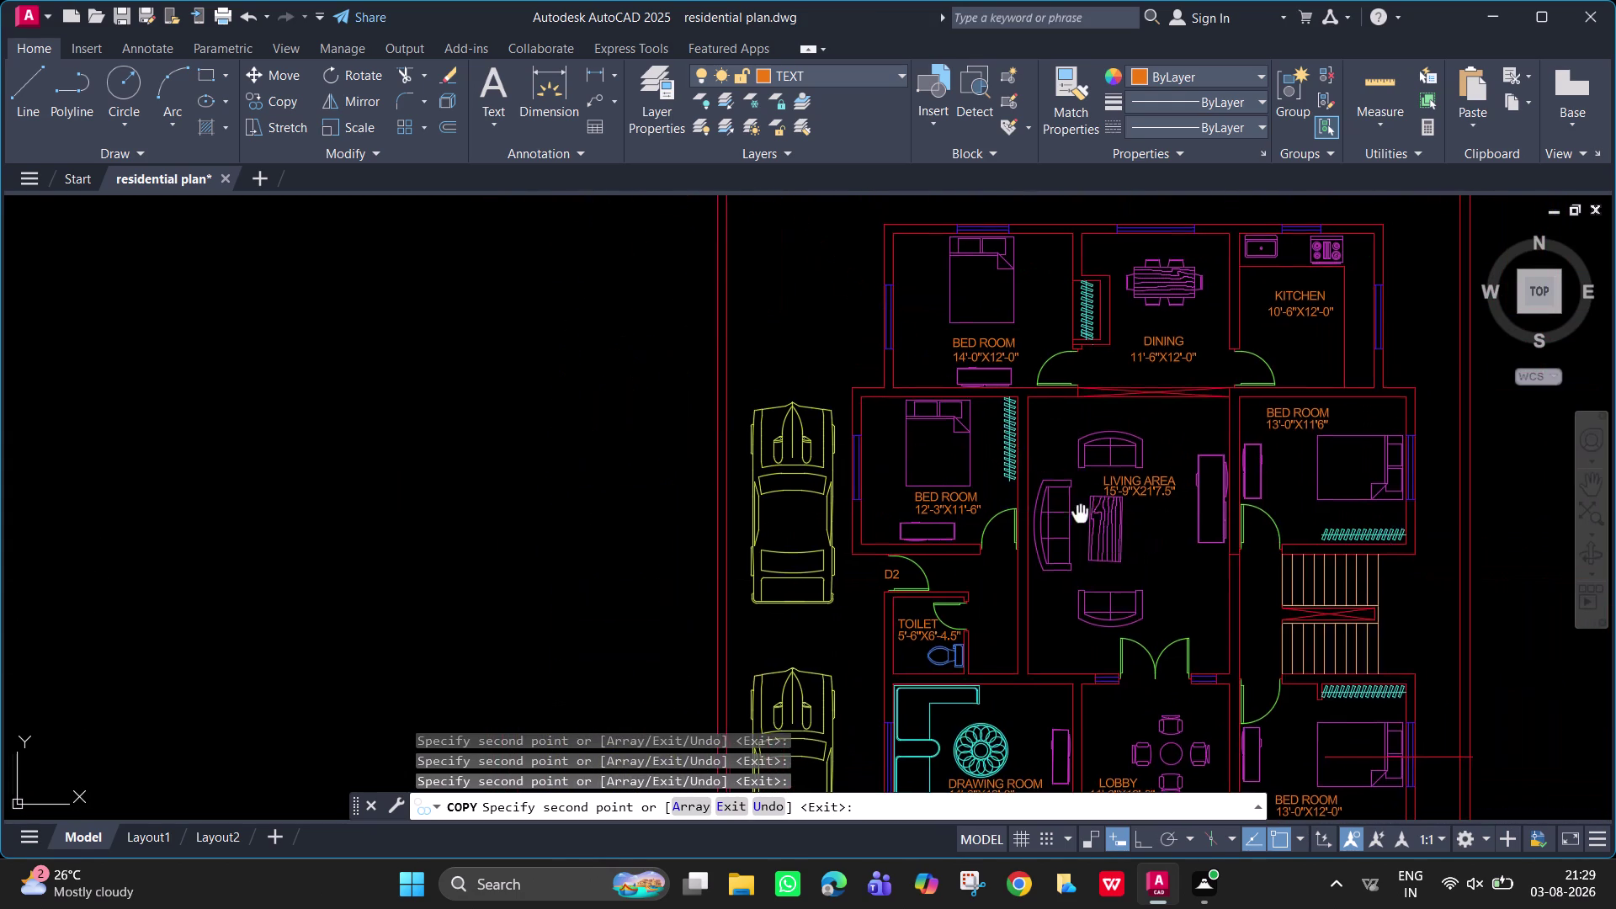
middle_drag(1080, 514, 845, 514)
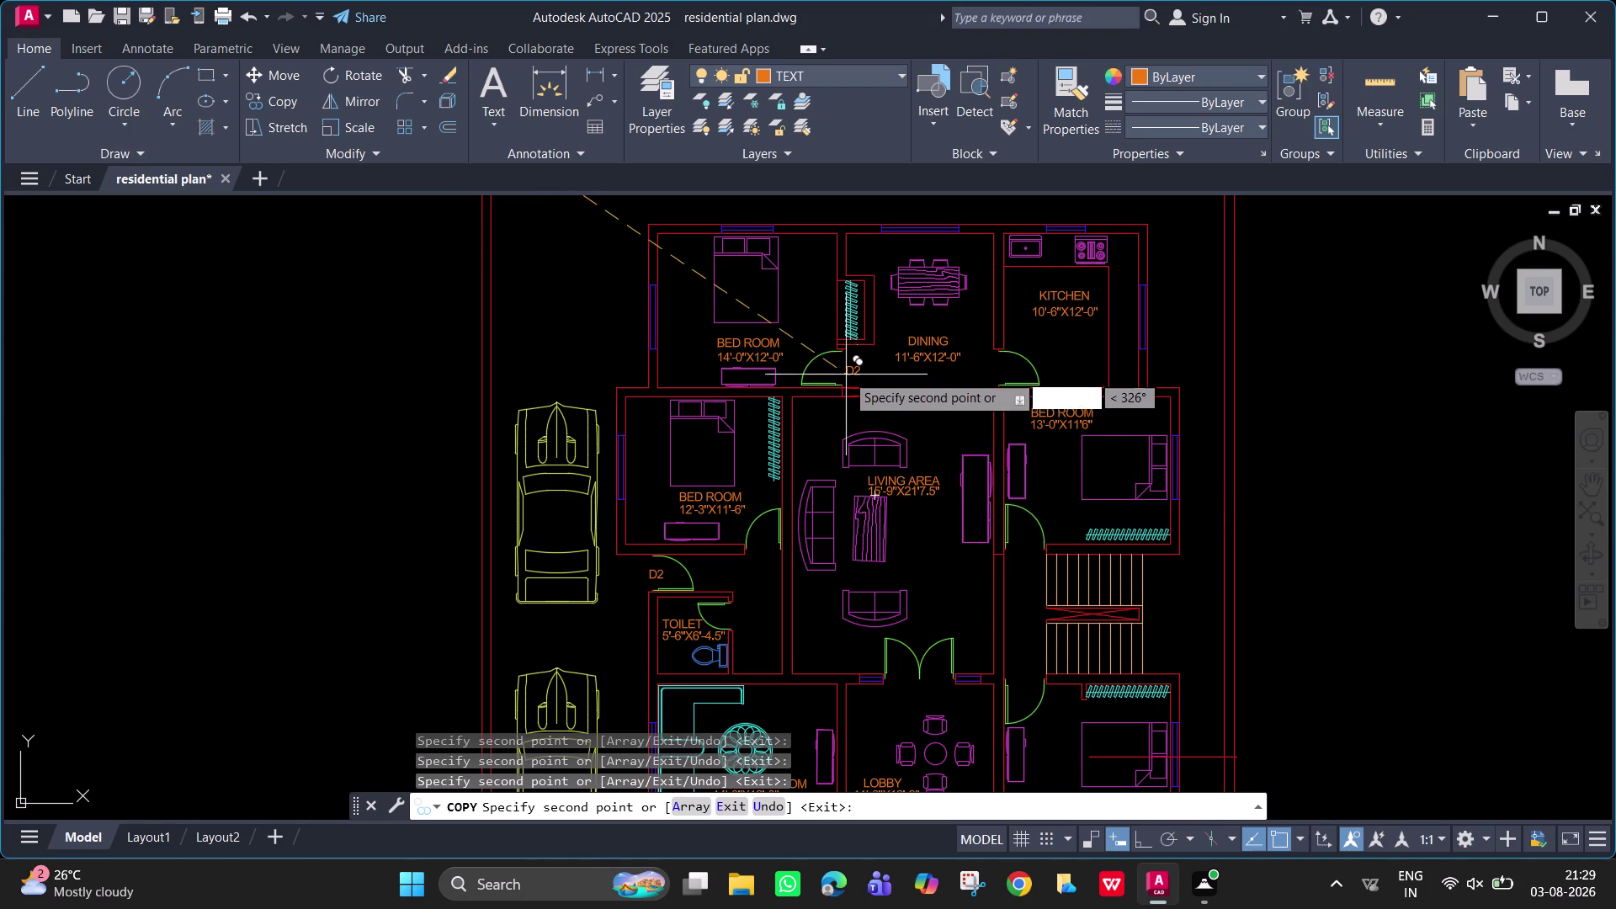
scroll(up, 3)
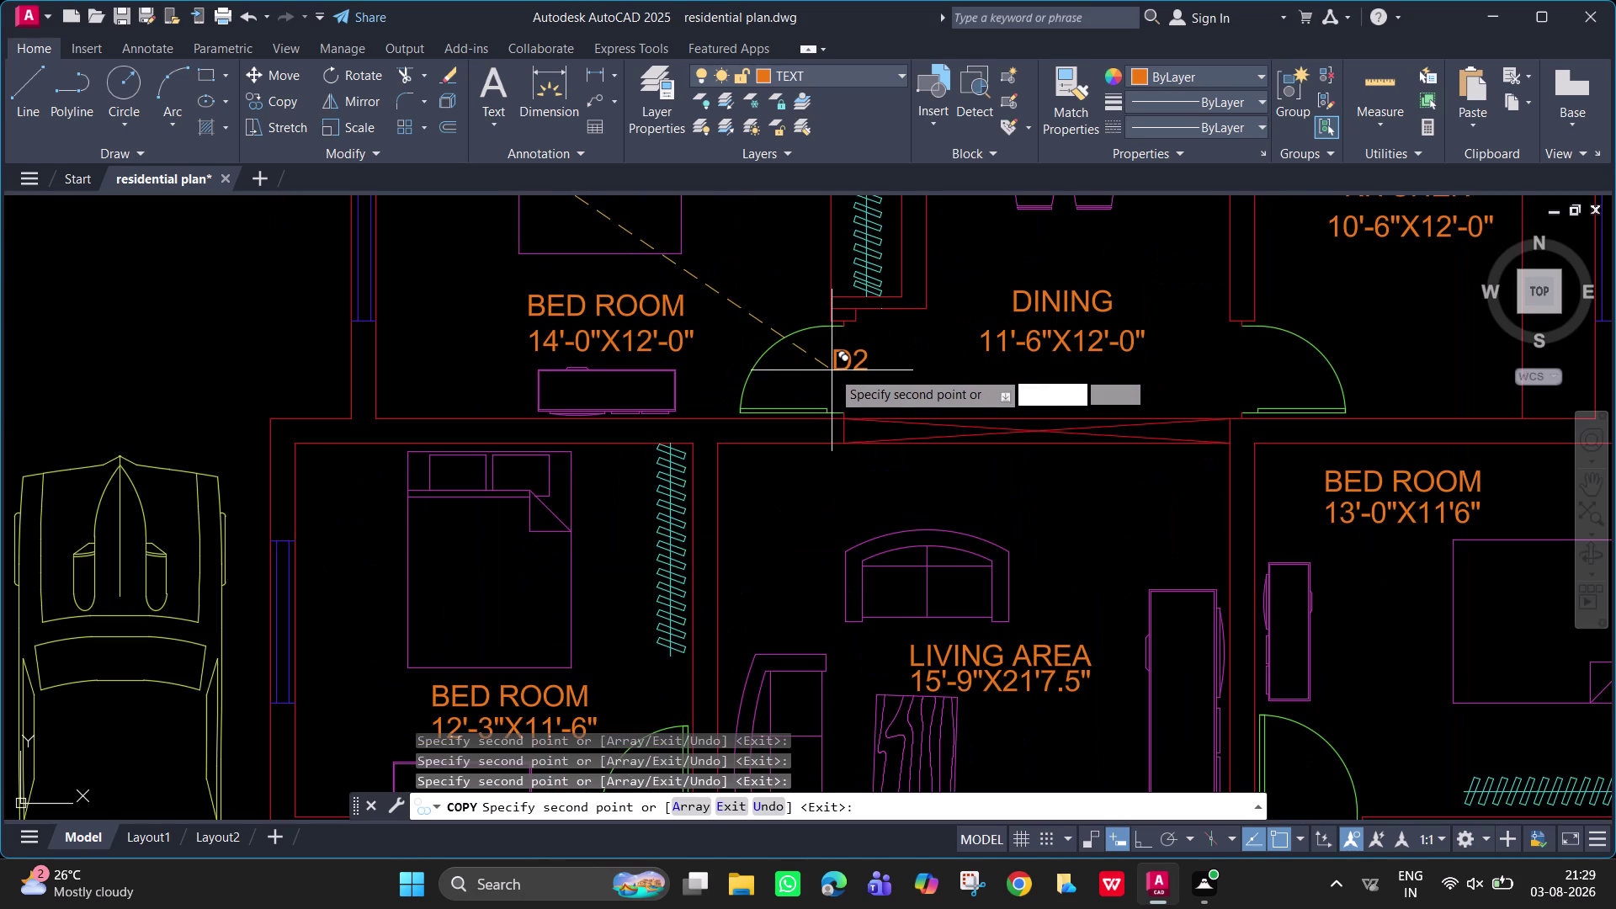
click(822, 375)
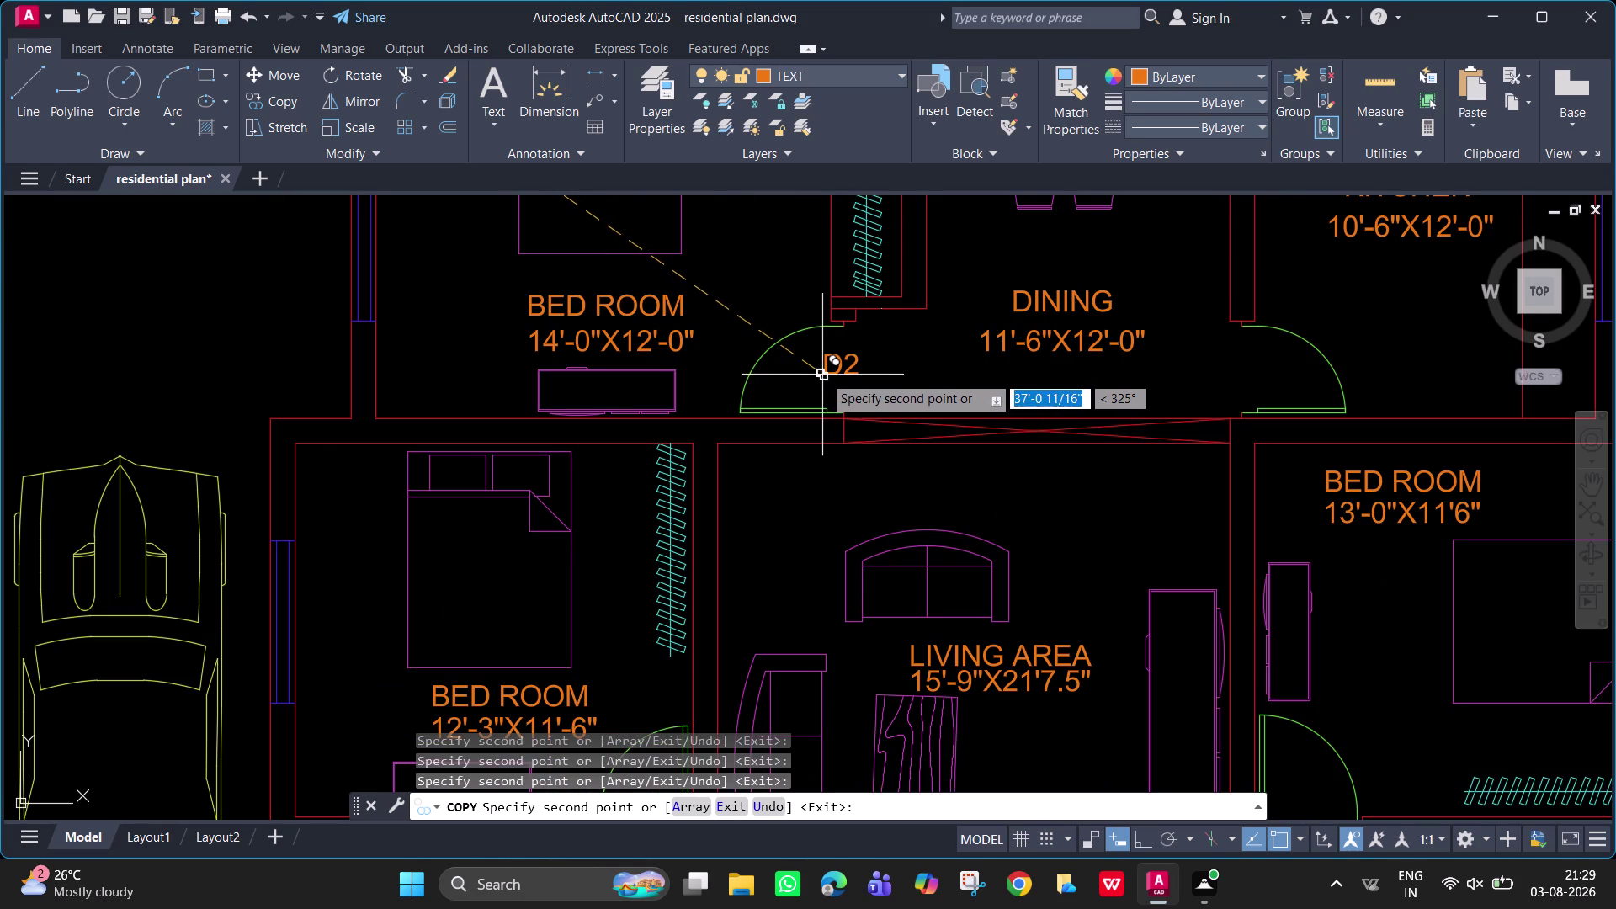
click(1238, 376)
middle_drag(1243, 537, 1085, 302)
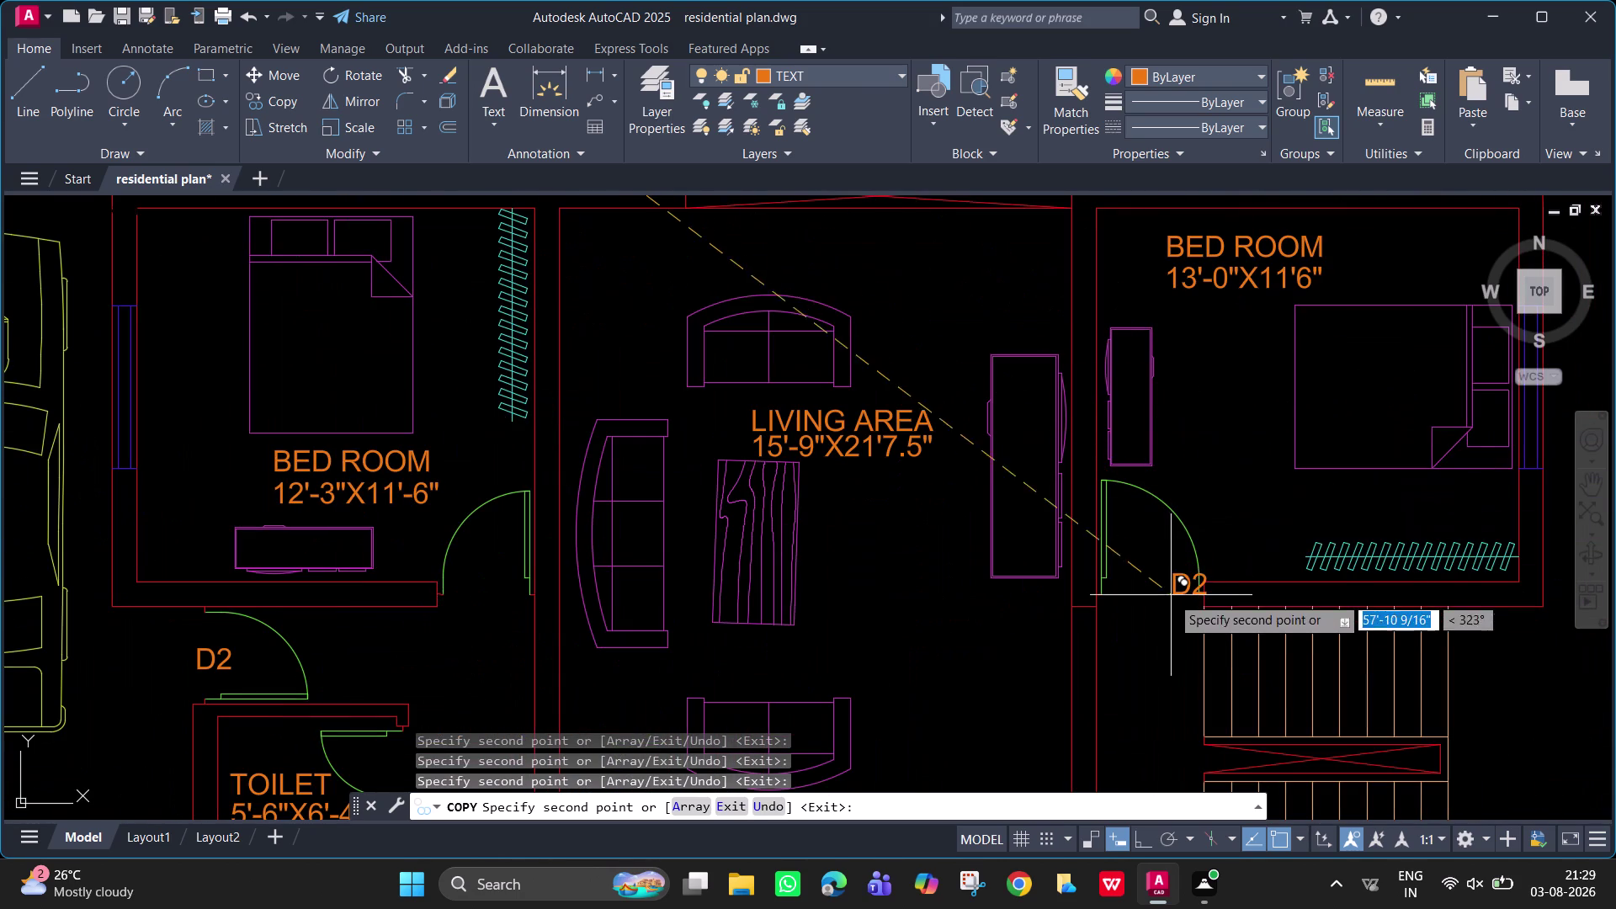
click(1131, 596)
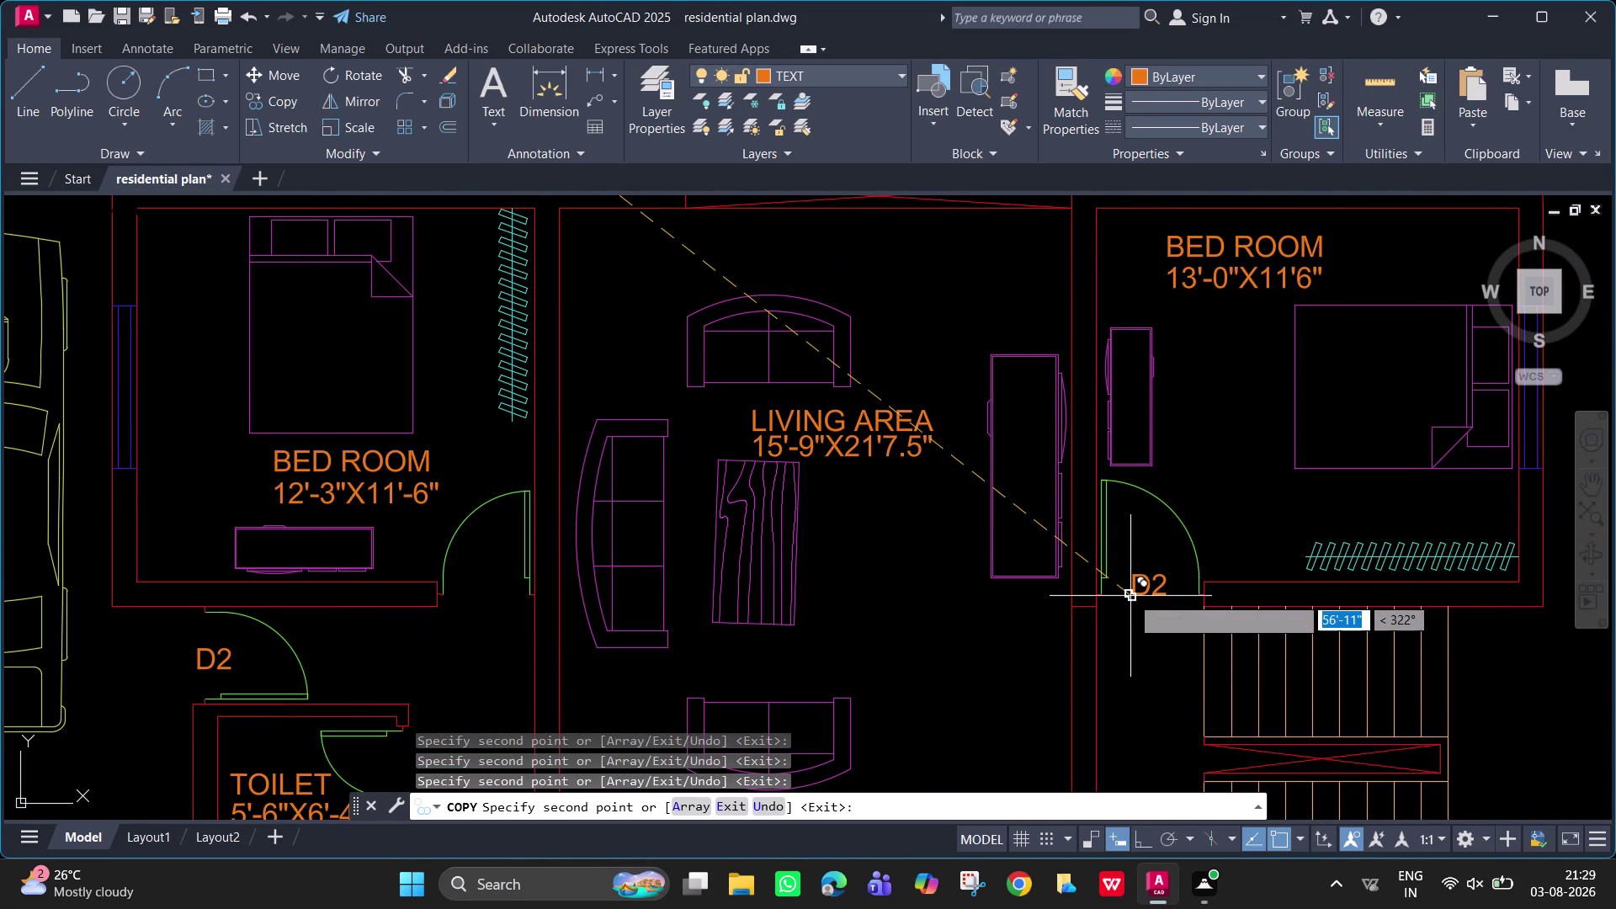
Place D2 labels at the lower bedroom, drawing room, lobby, toilet and left bedroom doors.
scroll(down, 3)
middle_drag(1119, 695, 1014, 307)
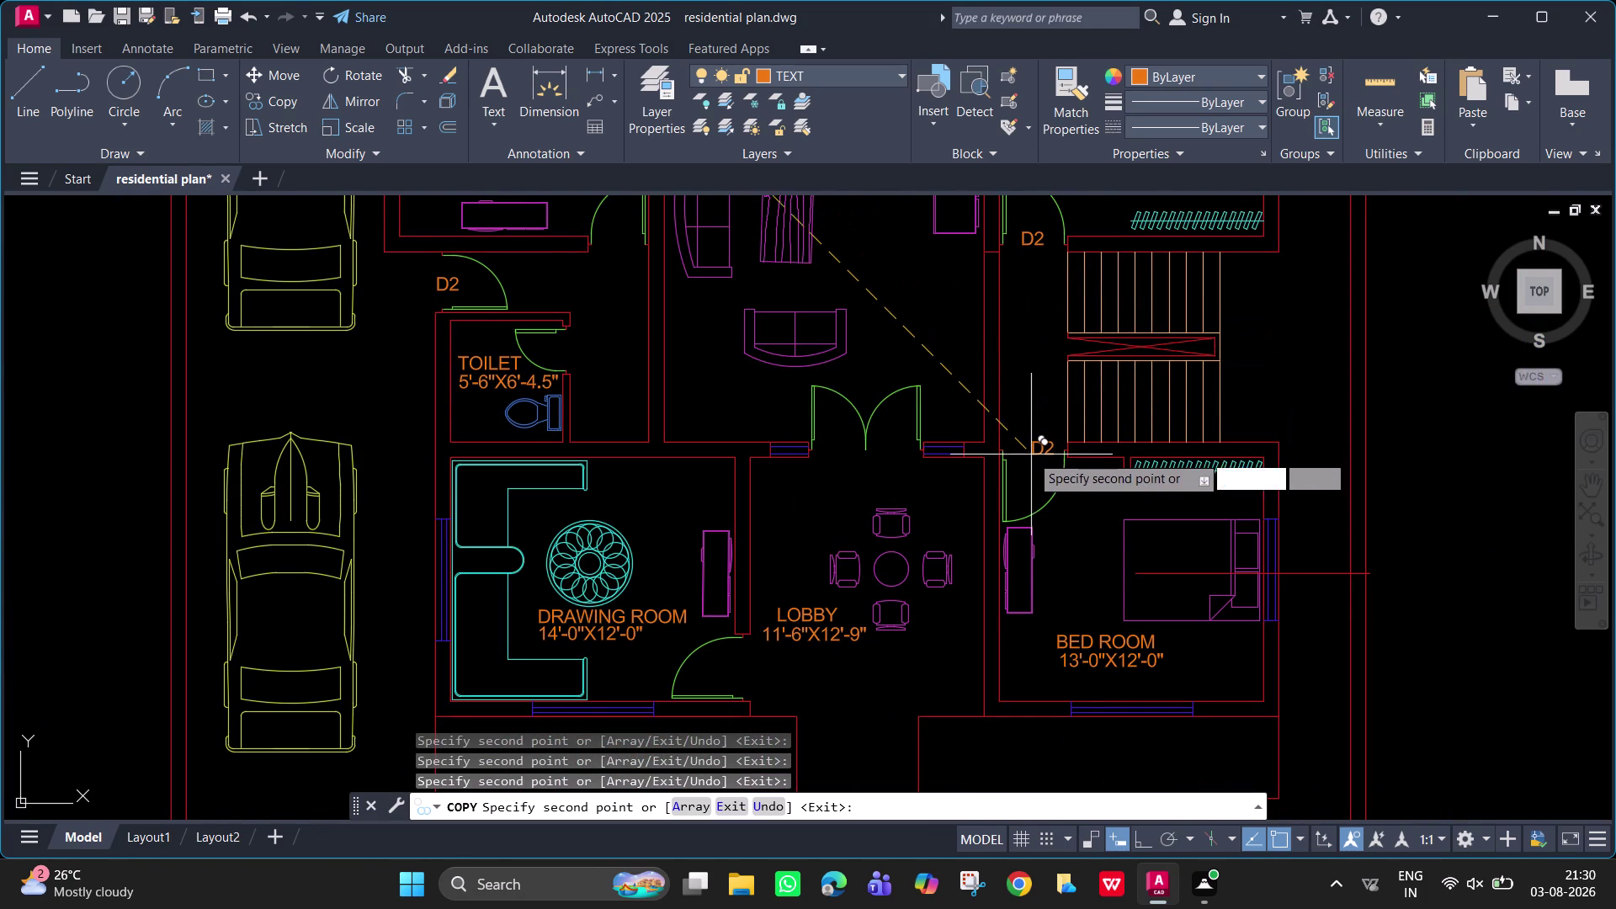
click(1024, 454)
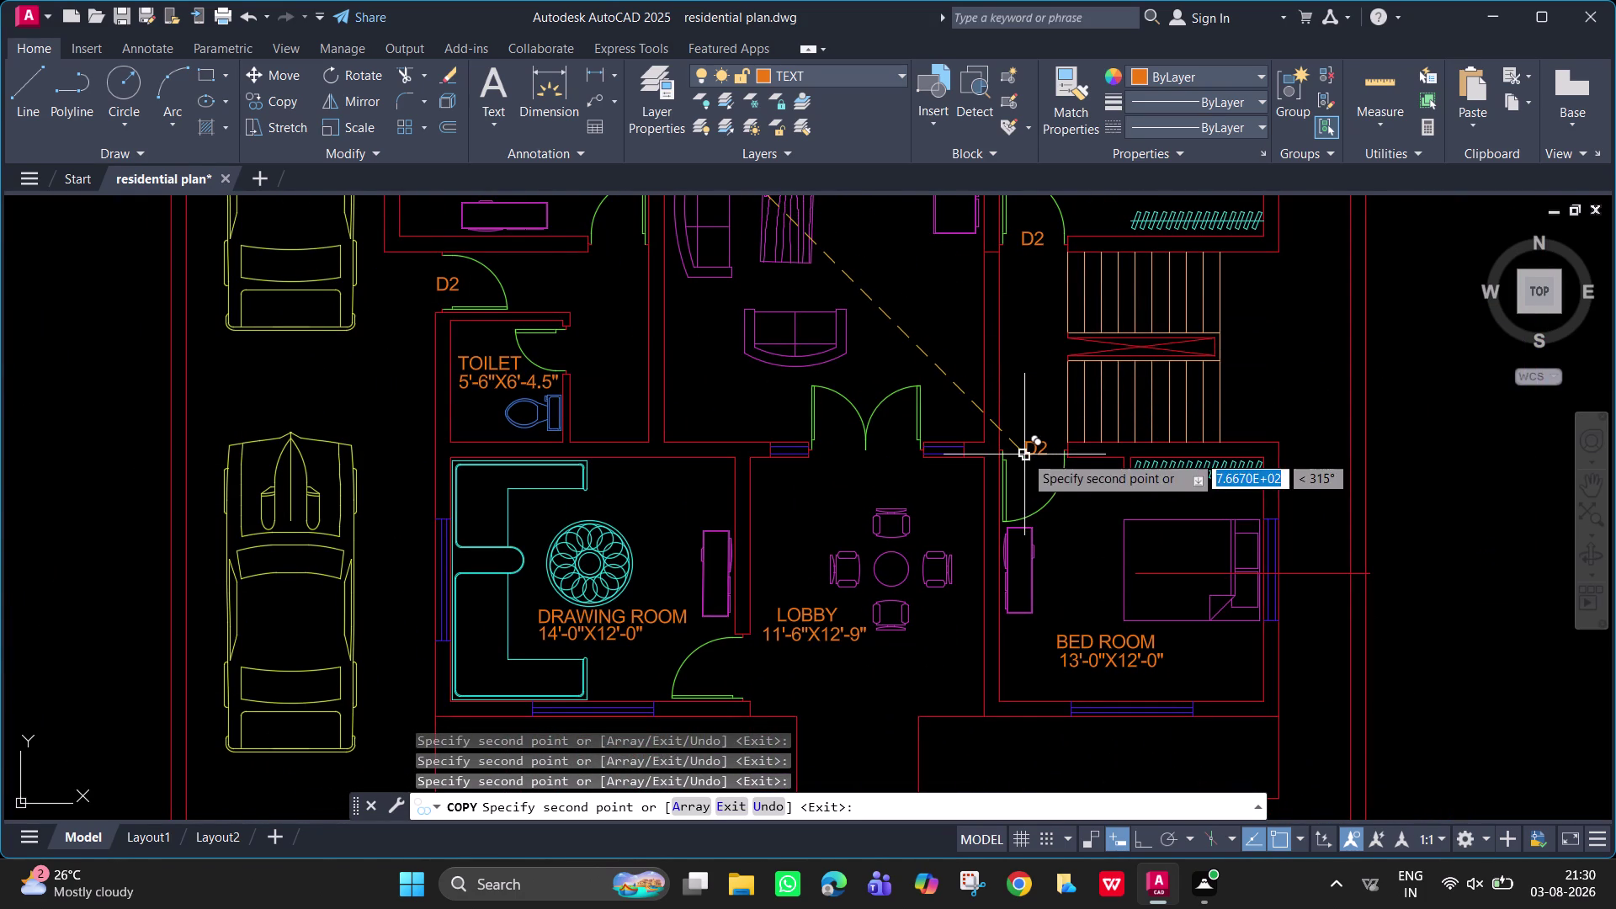
click(729, 676)
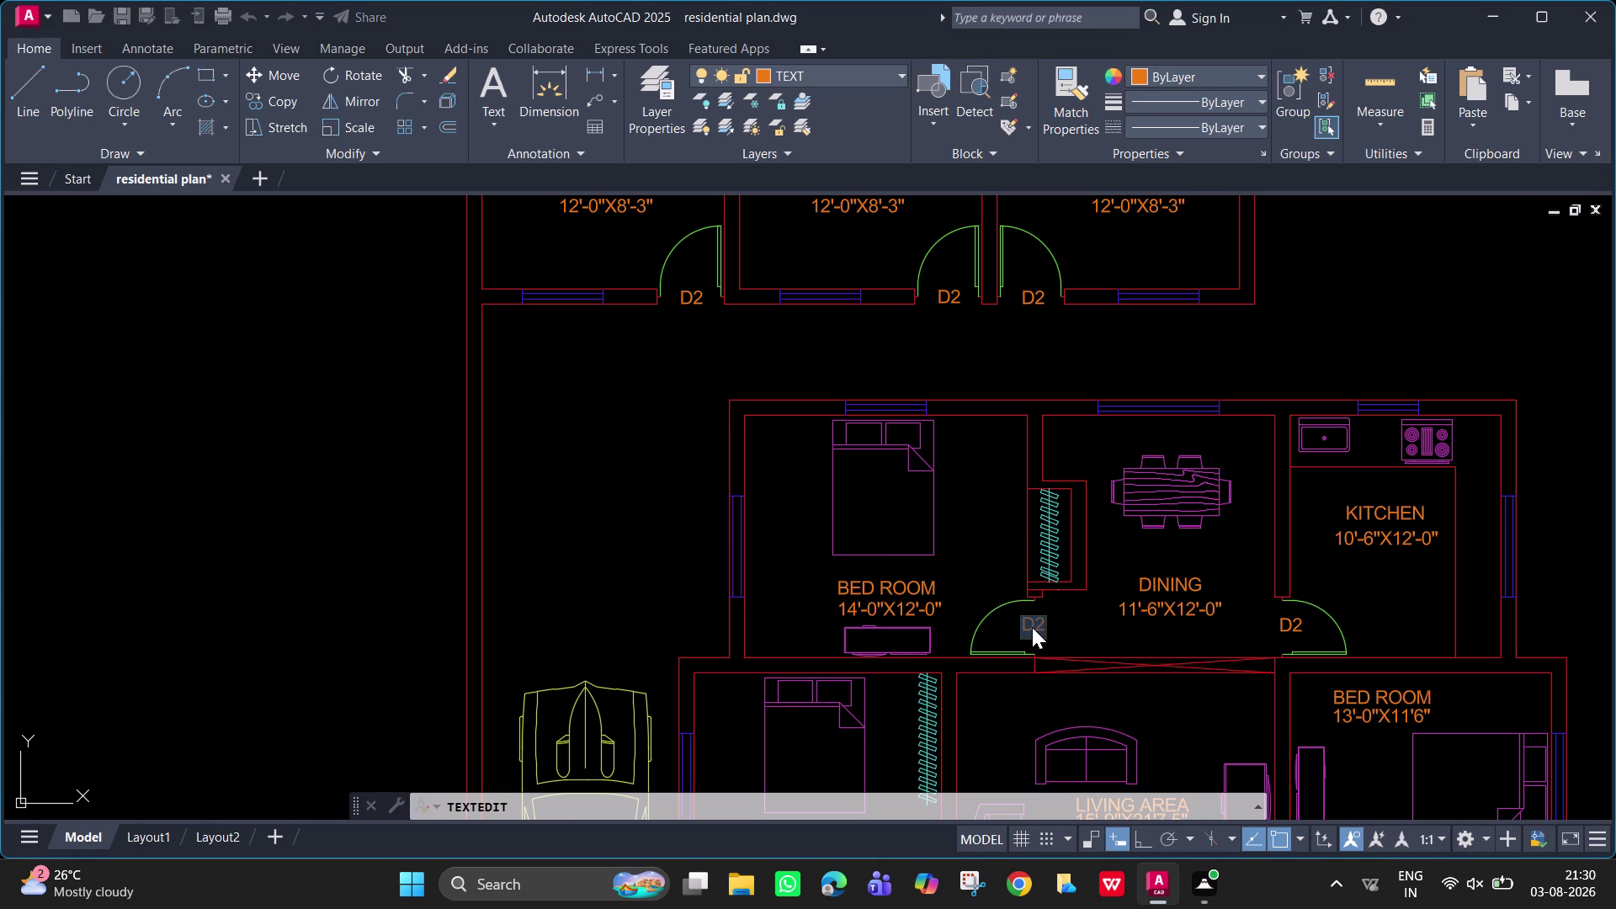
Change the bedroom-dining and dining-kitchen door labels from D2 to D1.
key(d)
key(1)
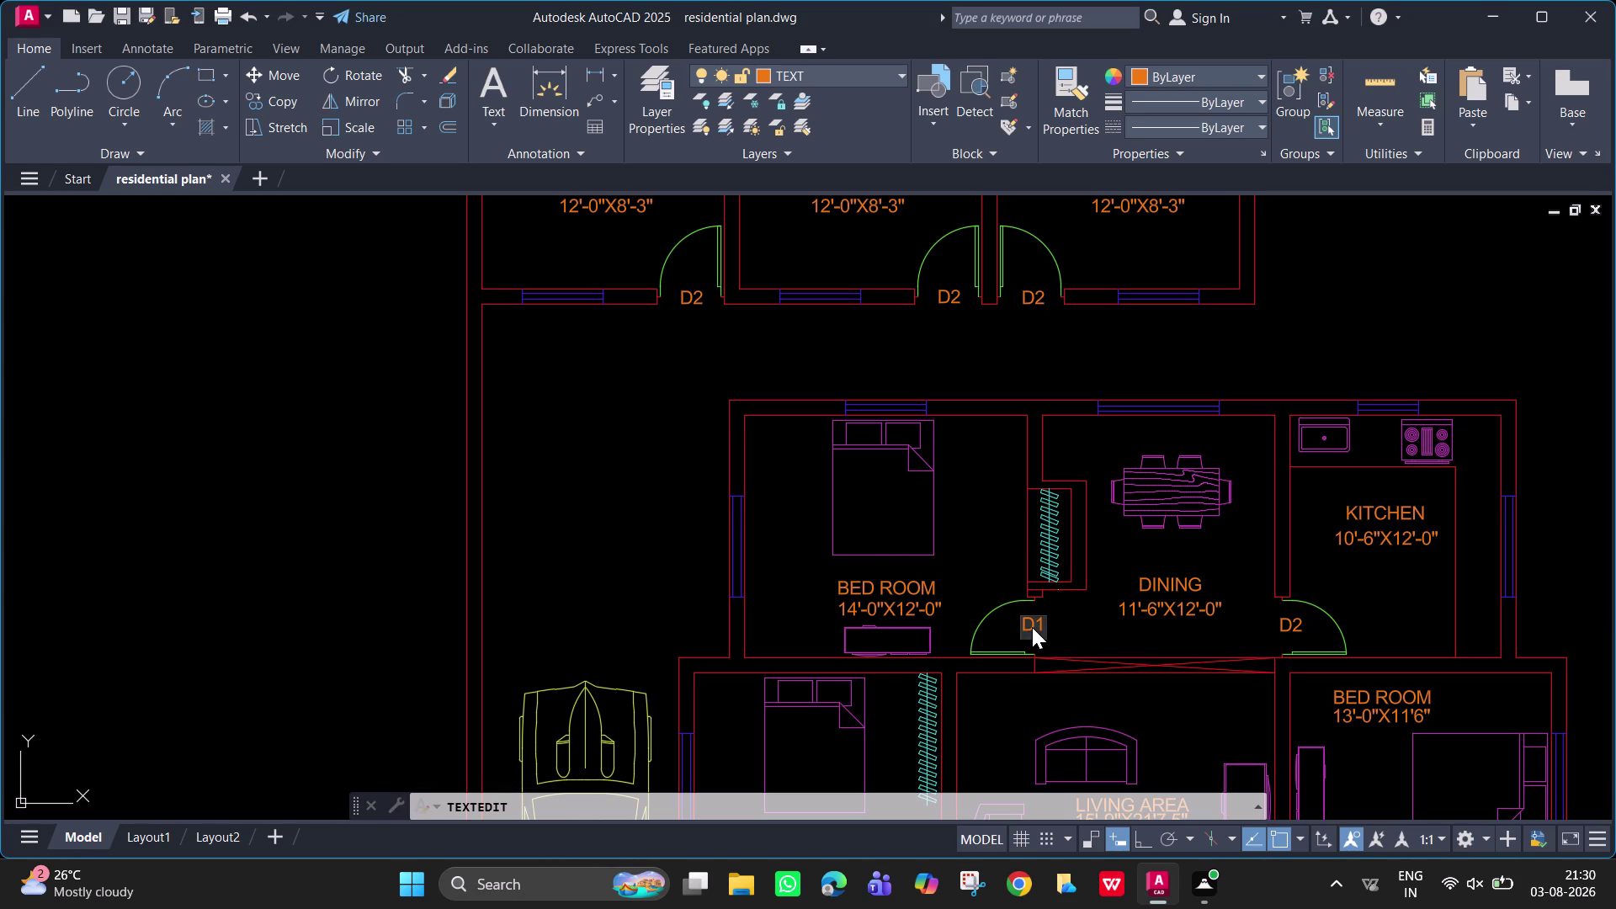
key(Return)
key(Return)
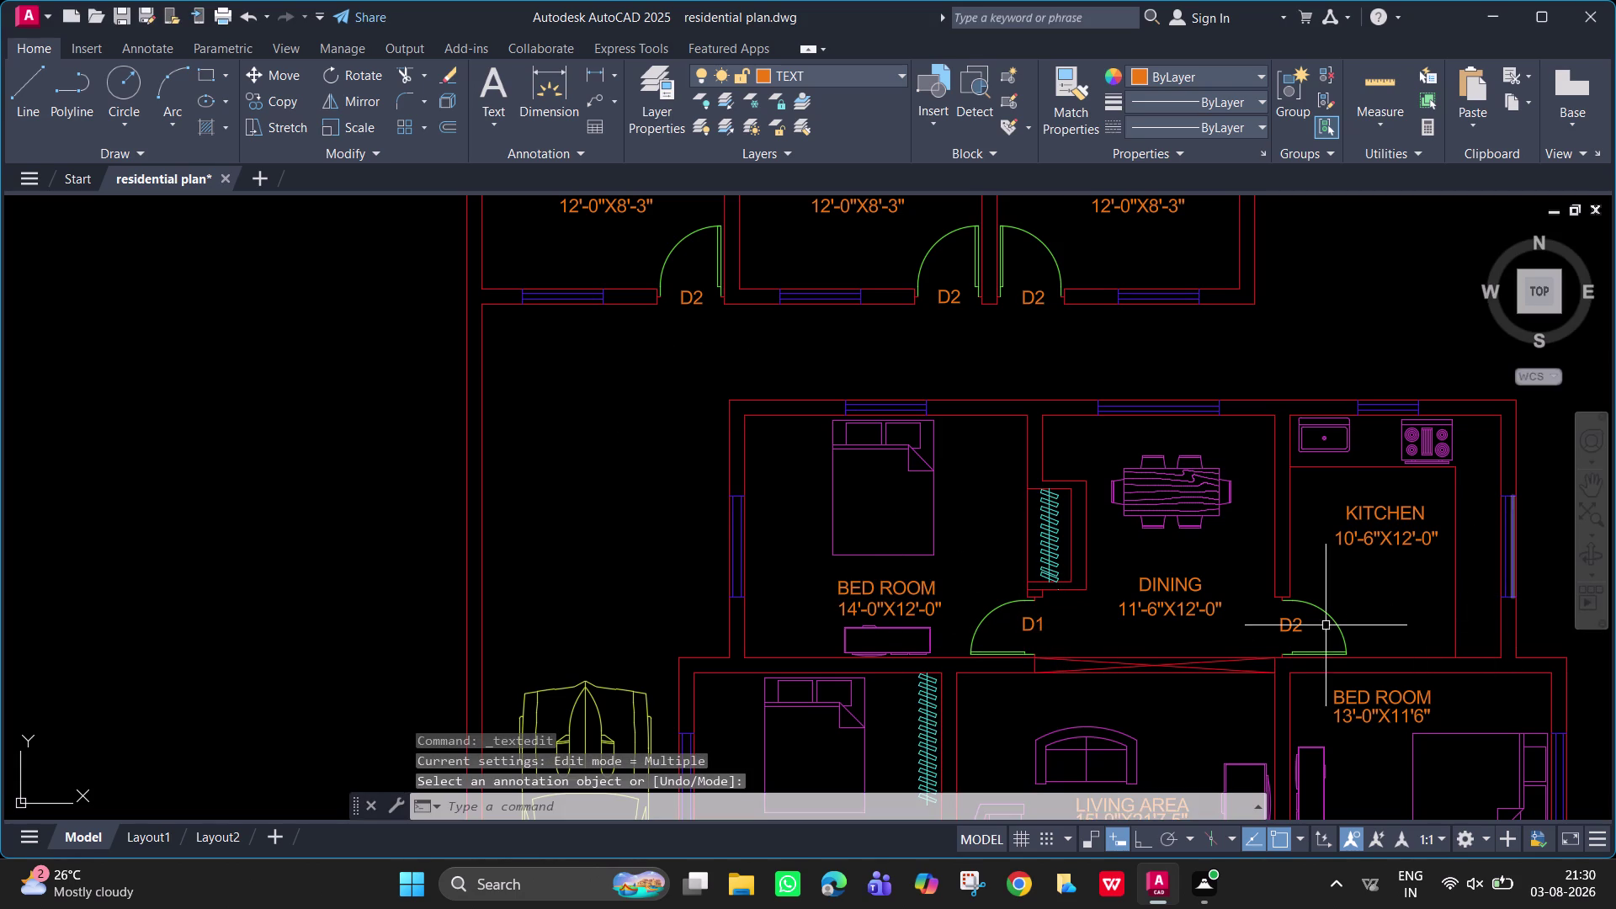
double_click(1300, 625)
key(d)
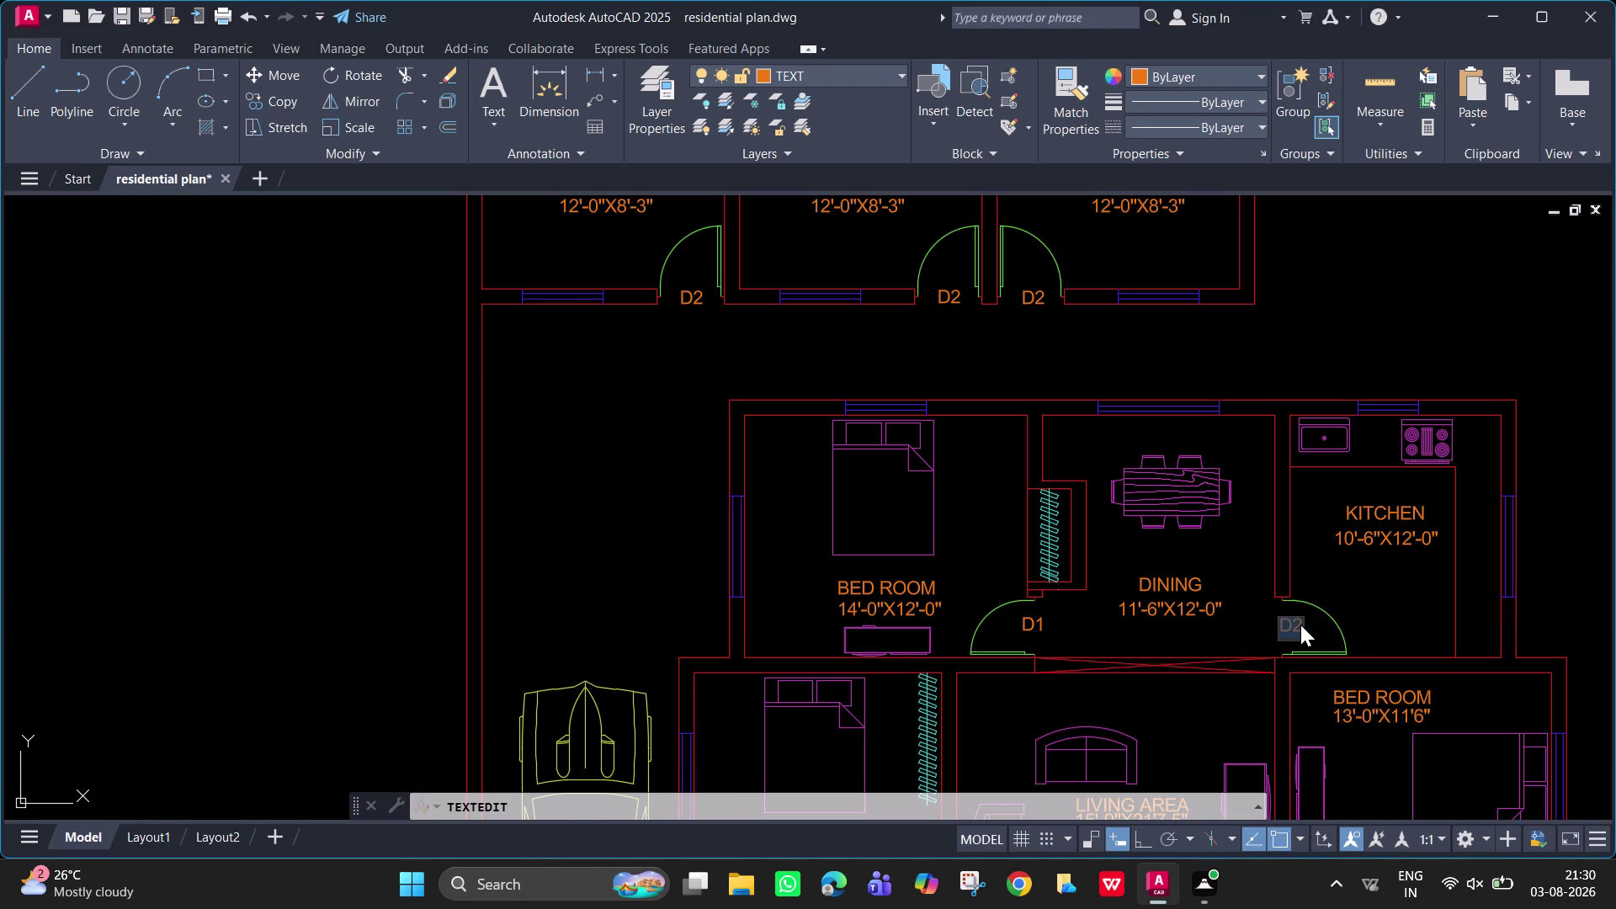
key(1)
key(Return)
key(Return)
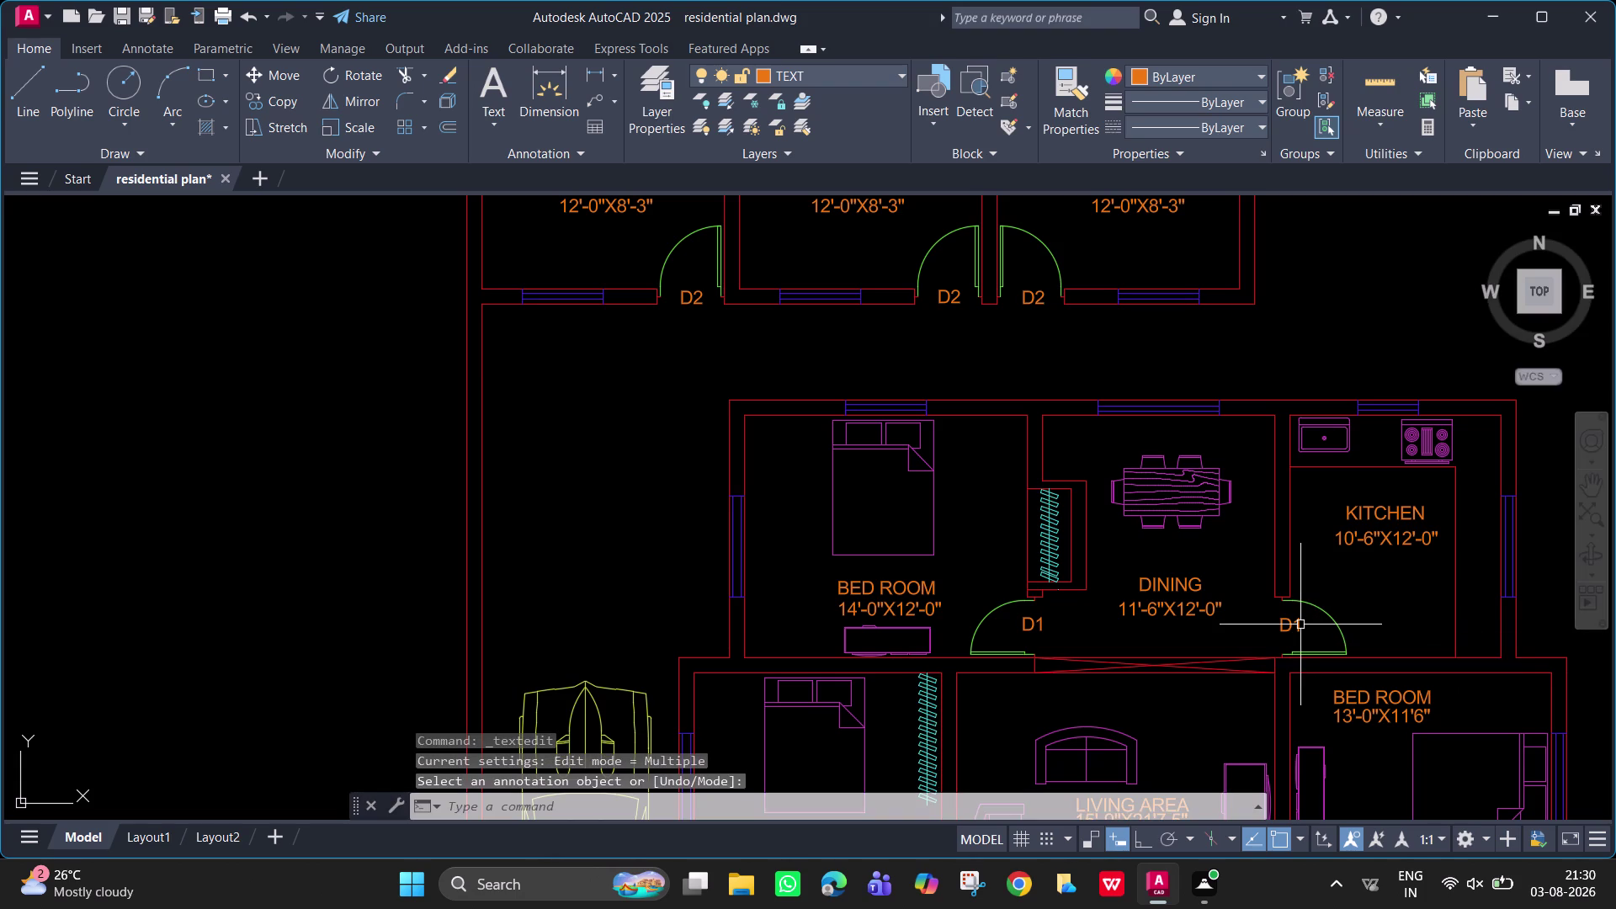
middle_drag(1345, 643, 1085, 213)
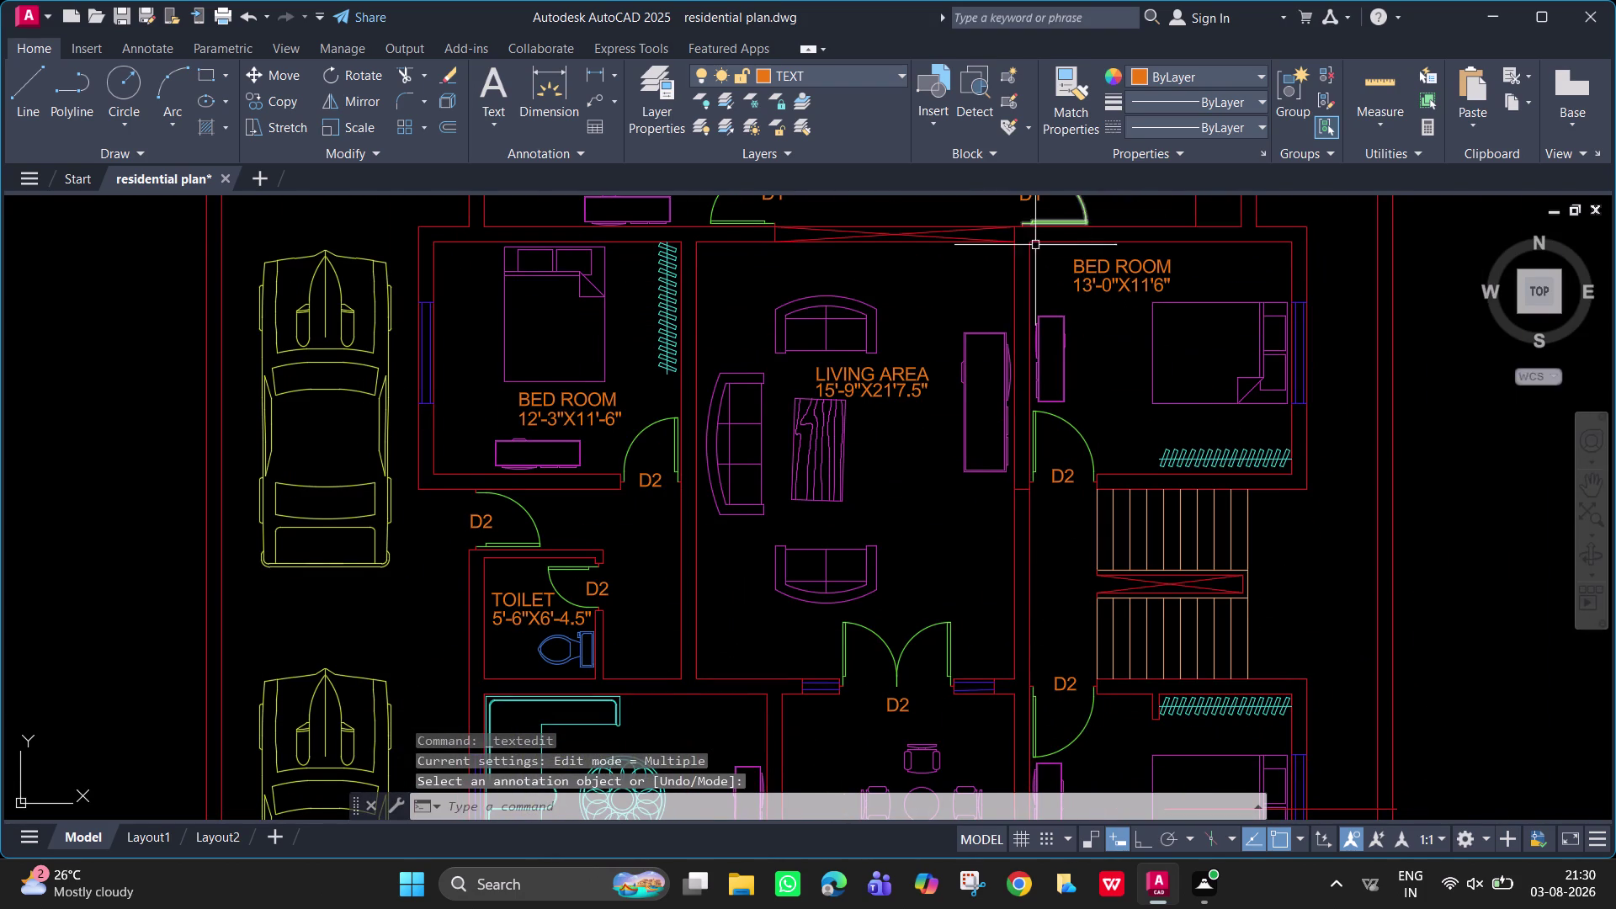
Change the left bedroom door's label from D2 to D3.
triple_click(649, 478)
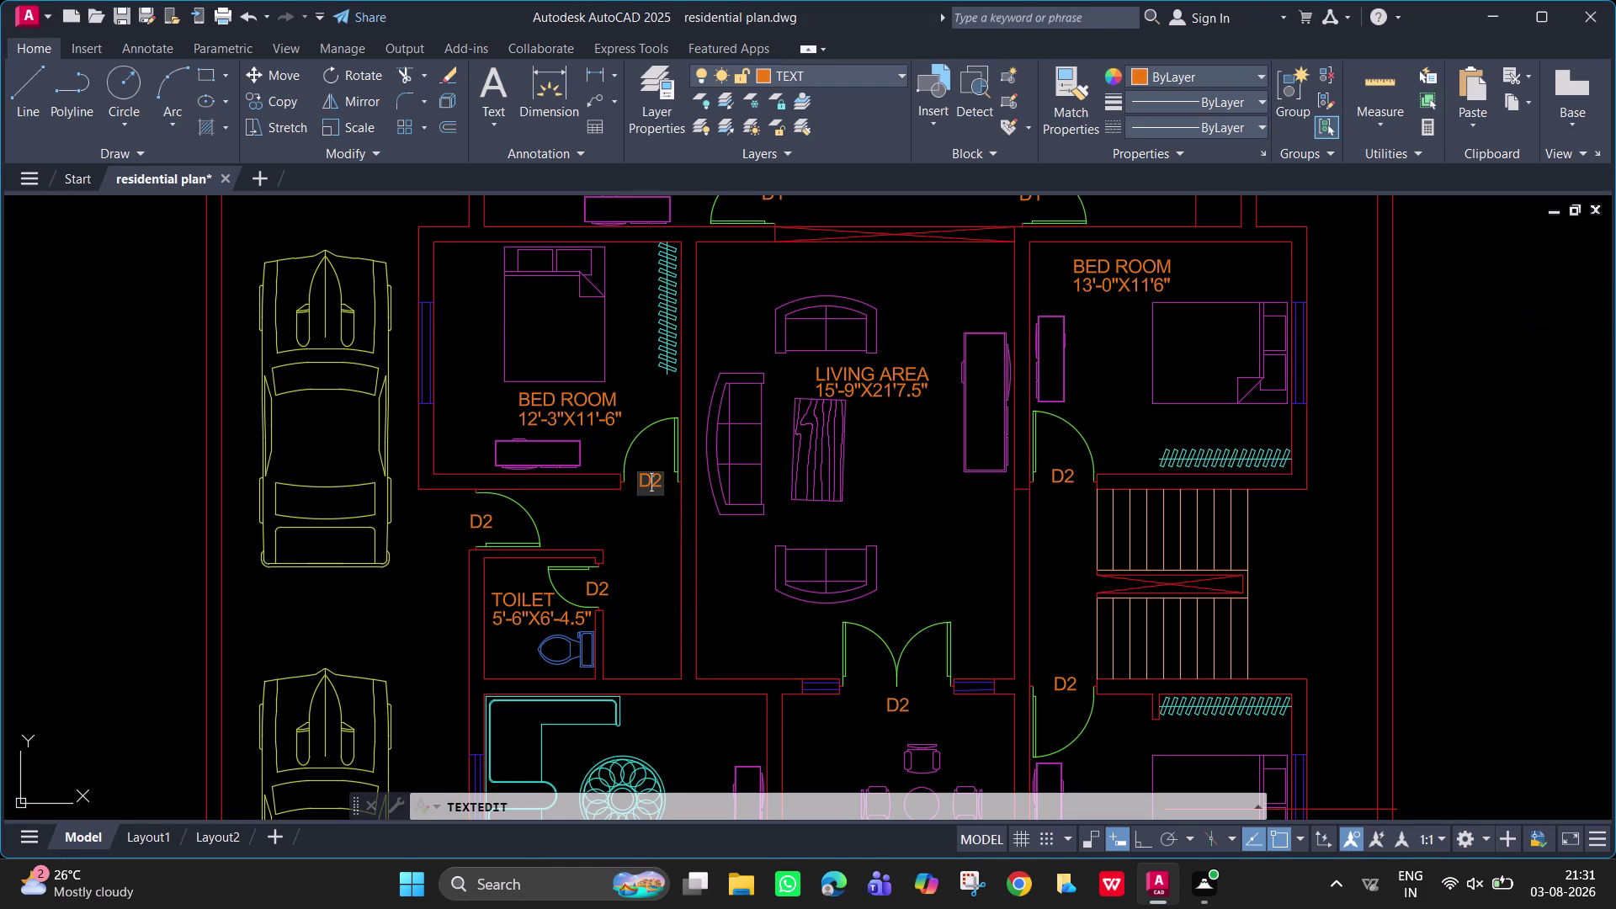
key(BackSpace)
key(Right)
key(BackSpace)
text(D3)
key(Return)
key(Return)
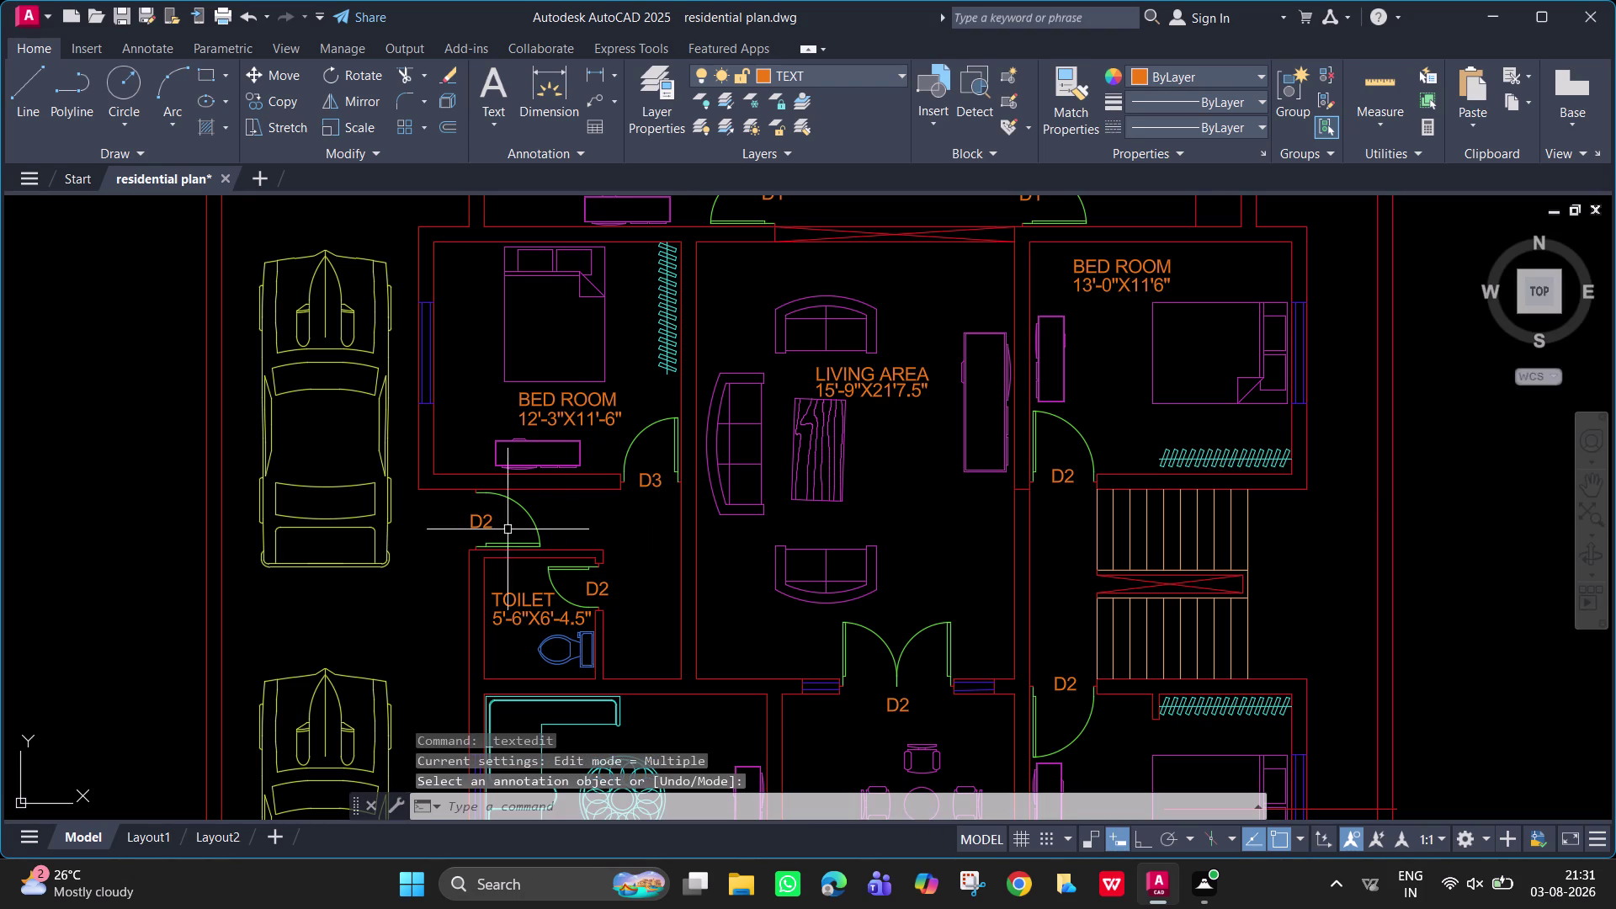
Change the toilet door's label from D2 to D6.
double_click(488, 530)
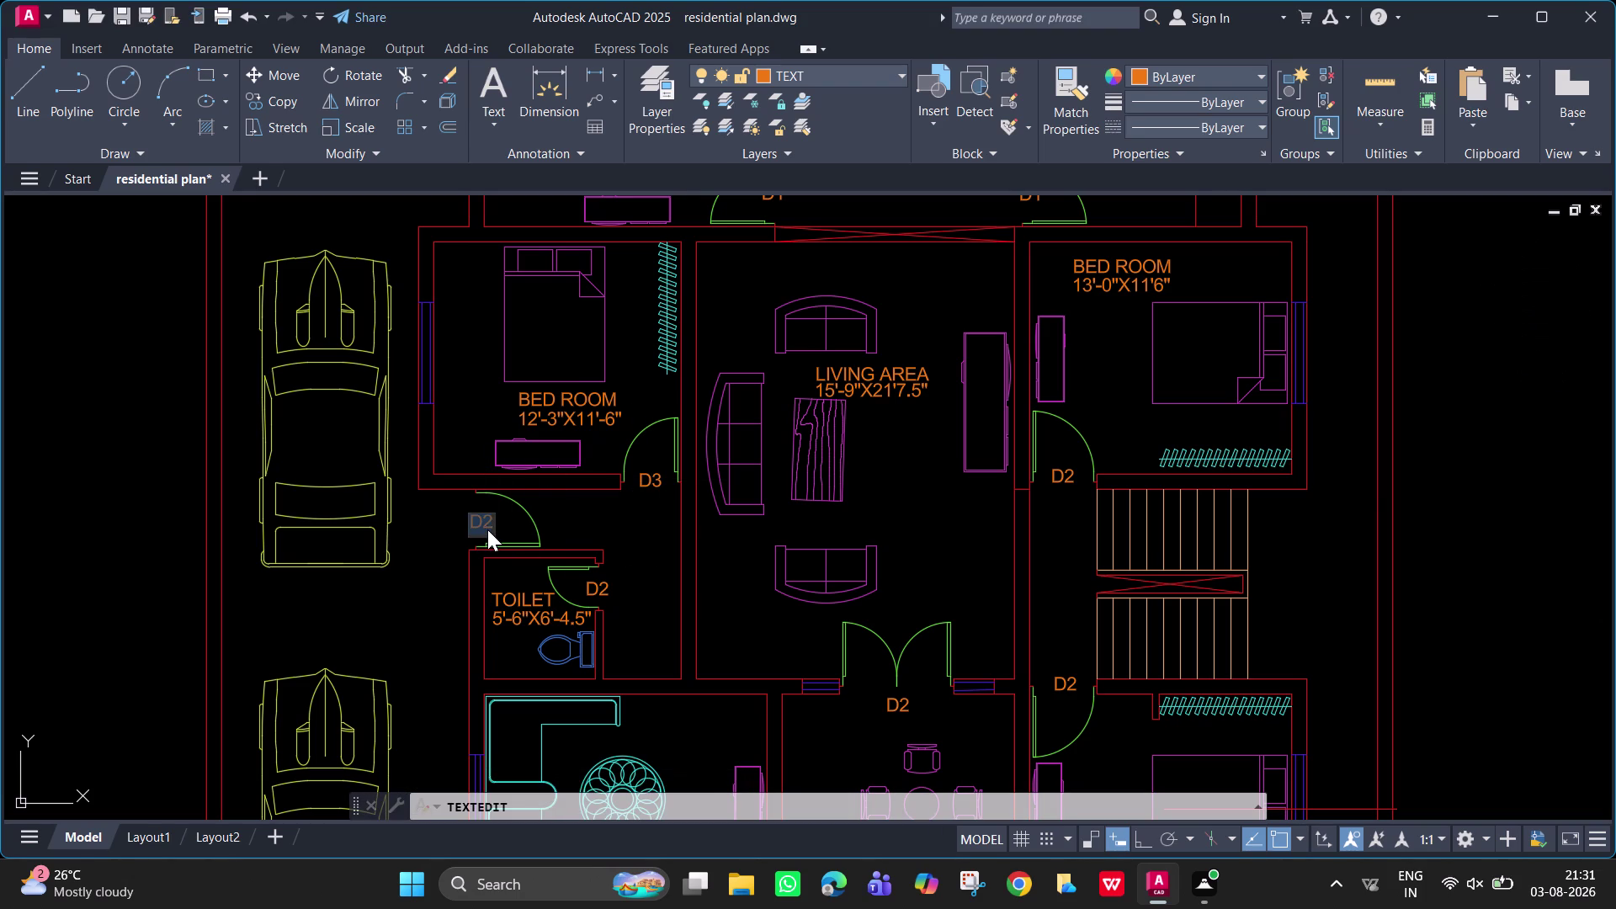
key(Escape)
key(space)
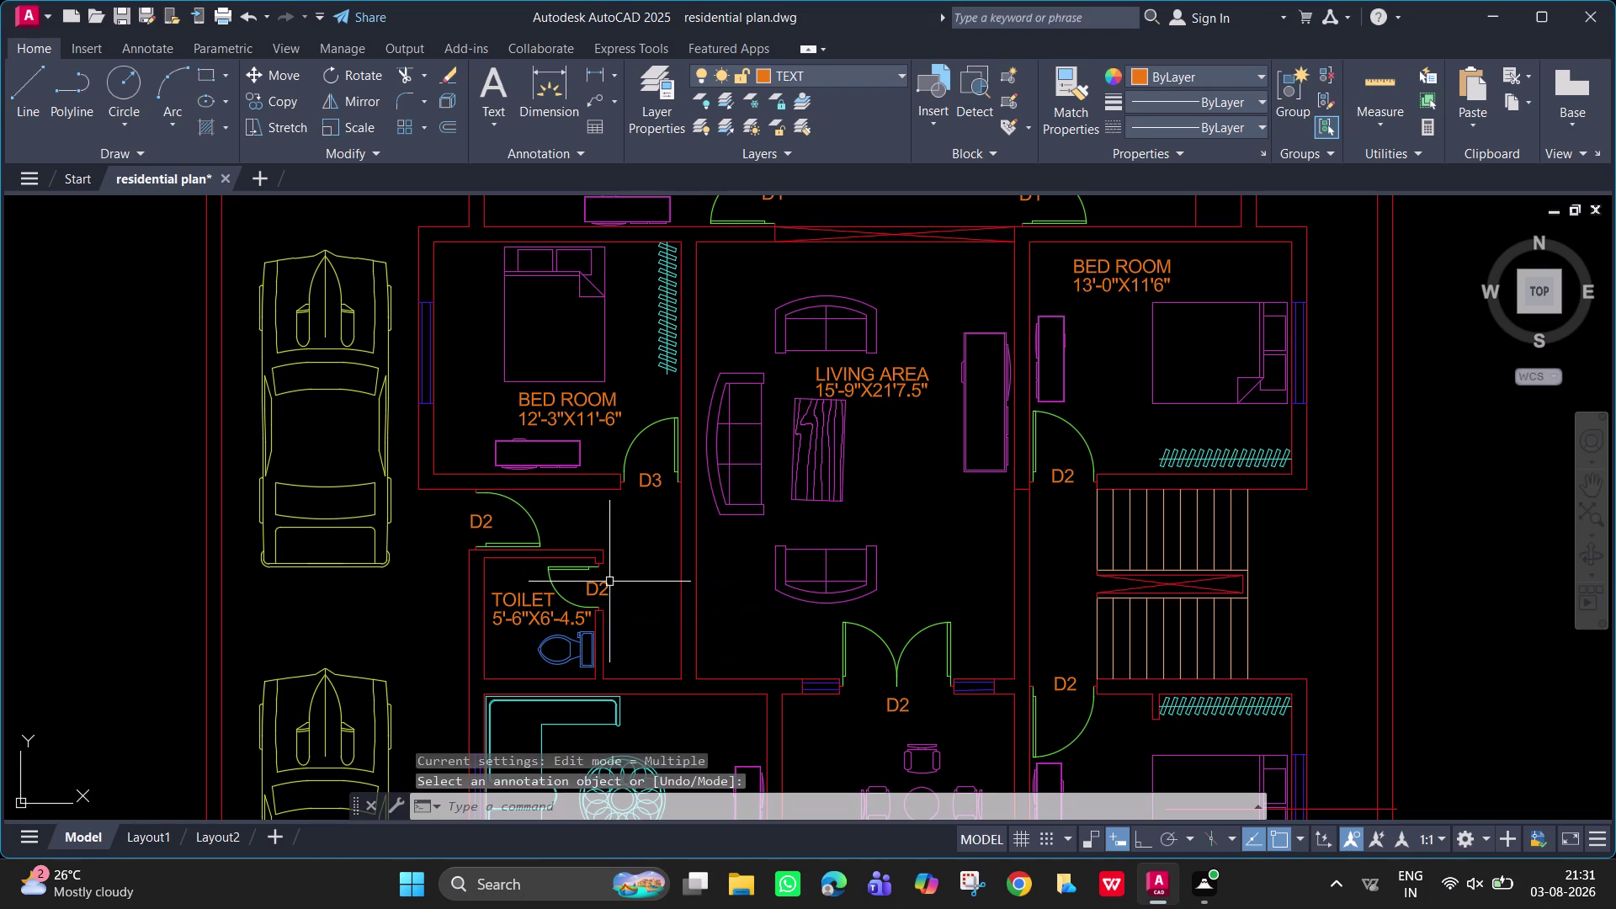
double_click(606, 588)
key(BackSpace)
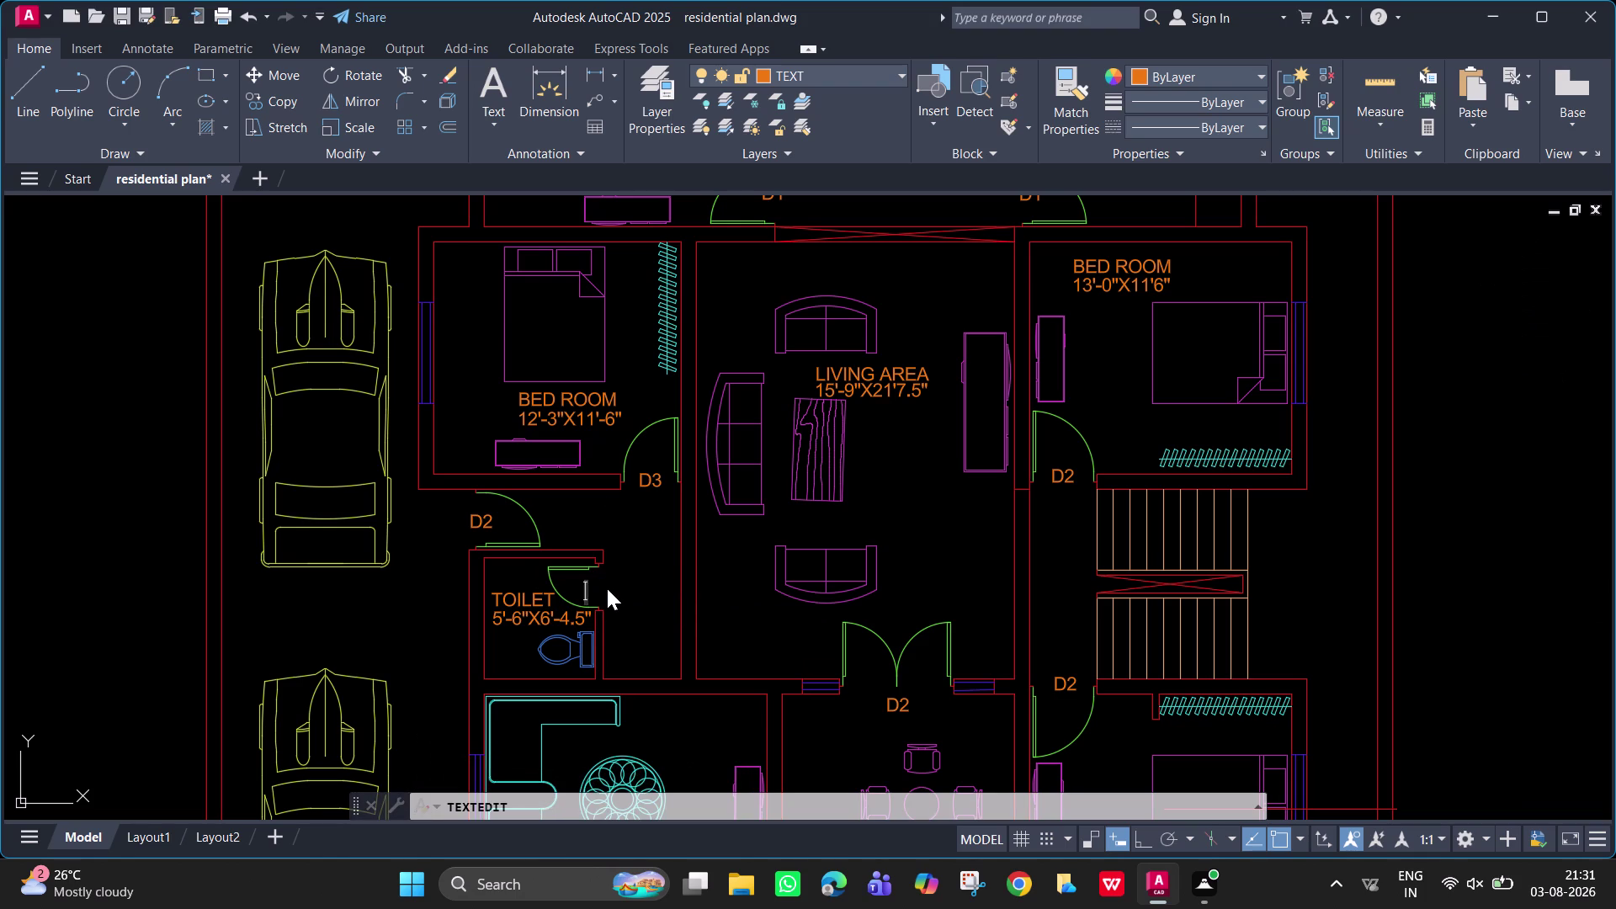
key(d)
key(6)
key(Return)
key(Return)
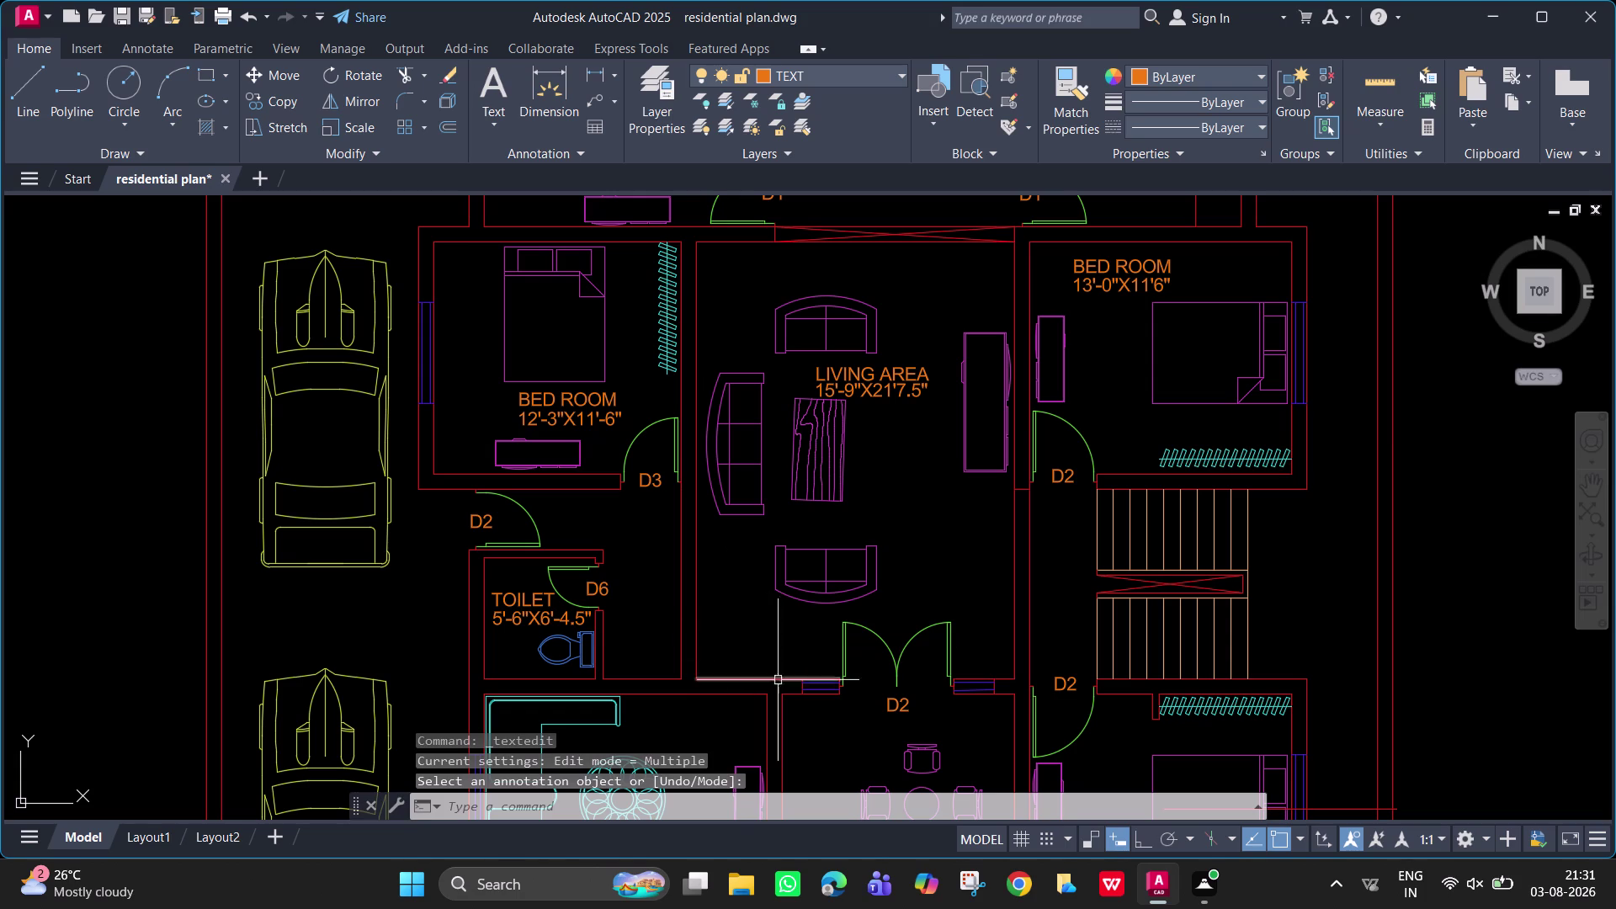
middle_drag(1060, 449, 841, 465)
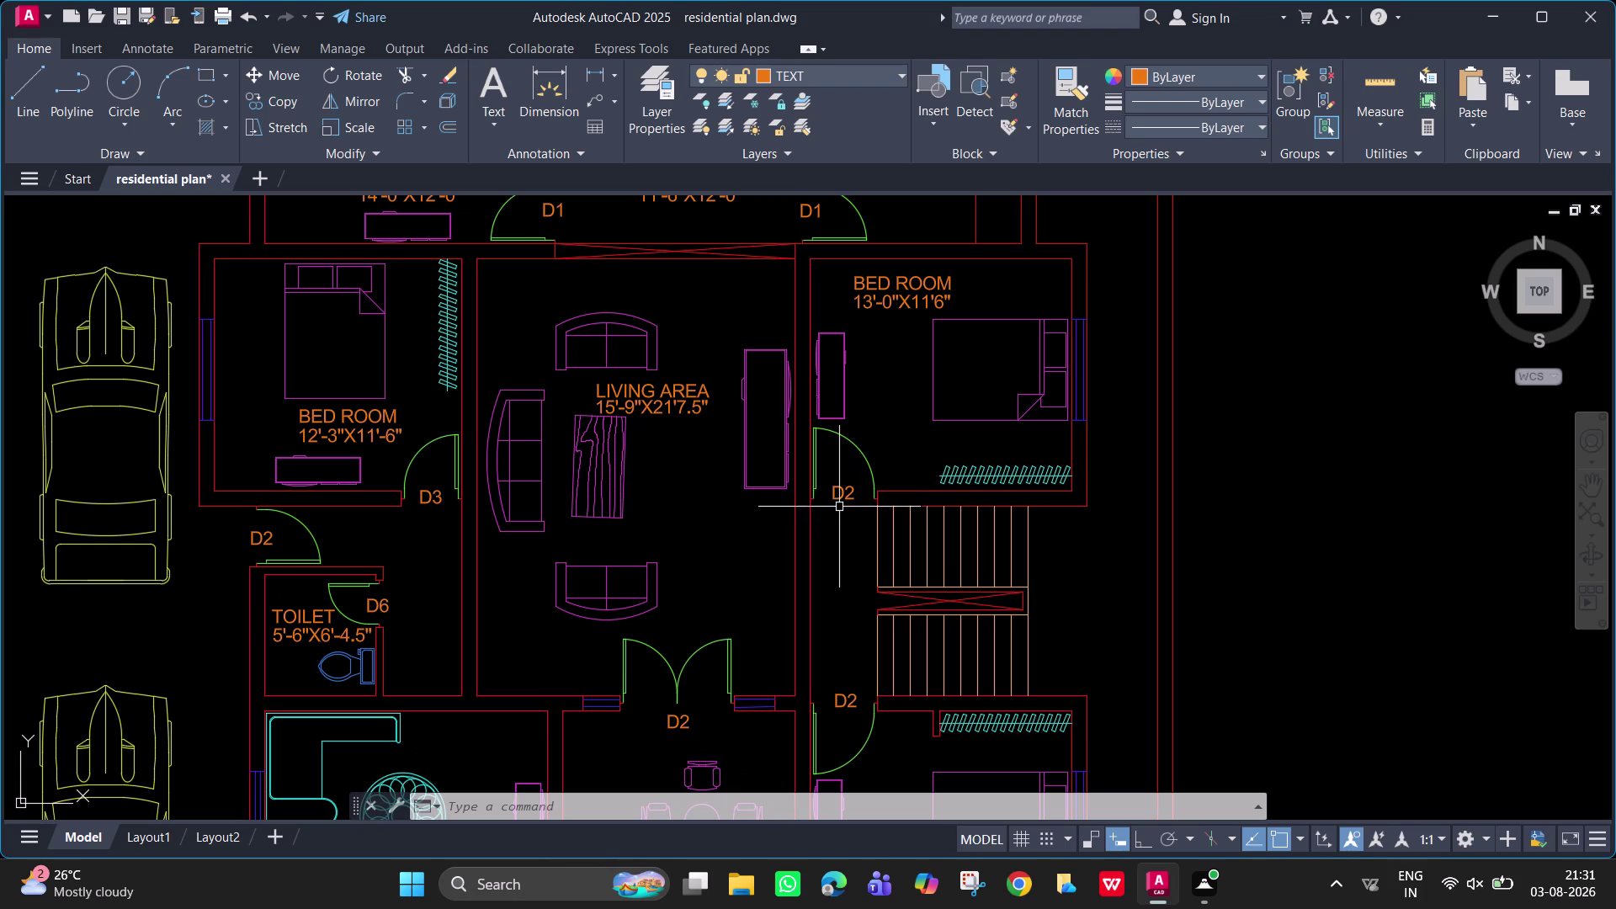
Retype the right bedroom door and below-stairs door labels as D3.
double_click(840, 495)
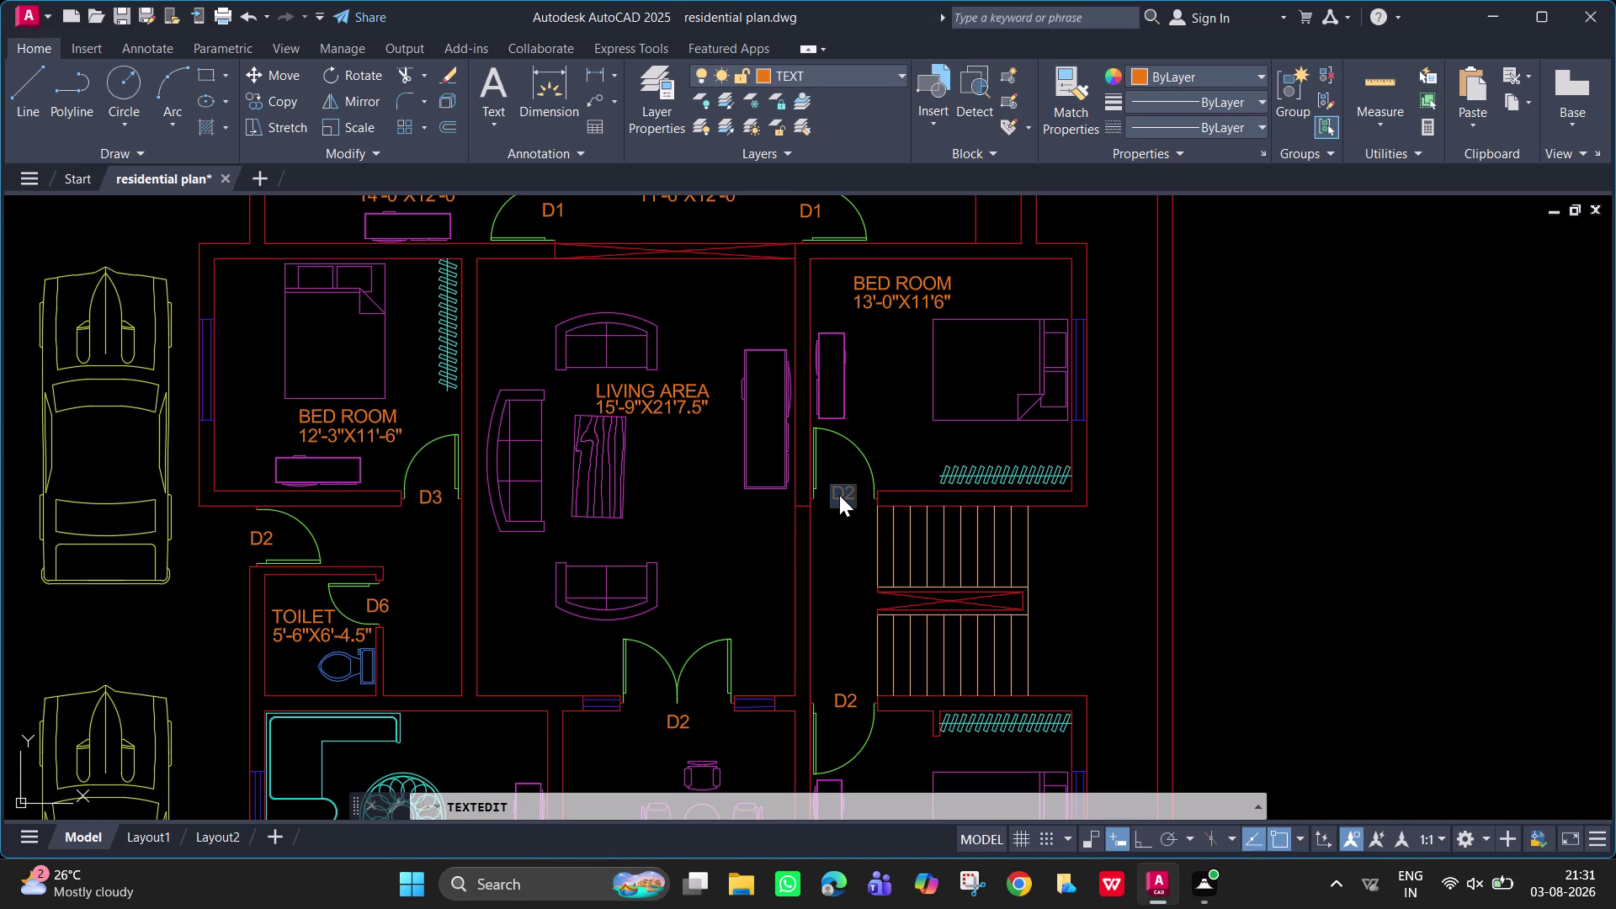
text(D3)
key(Return)
key(Return)
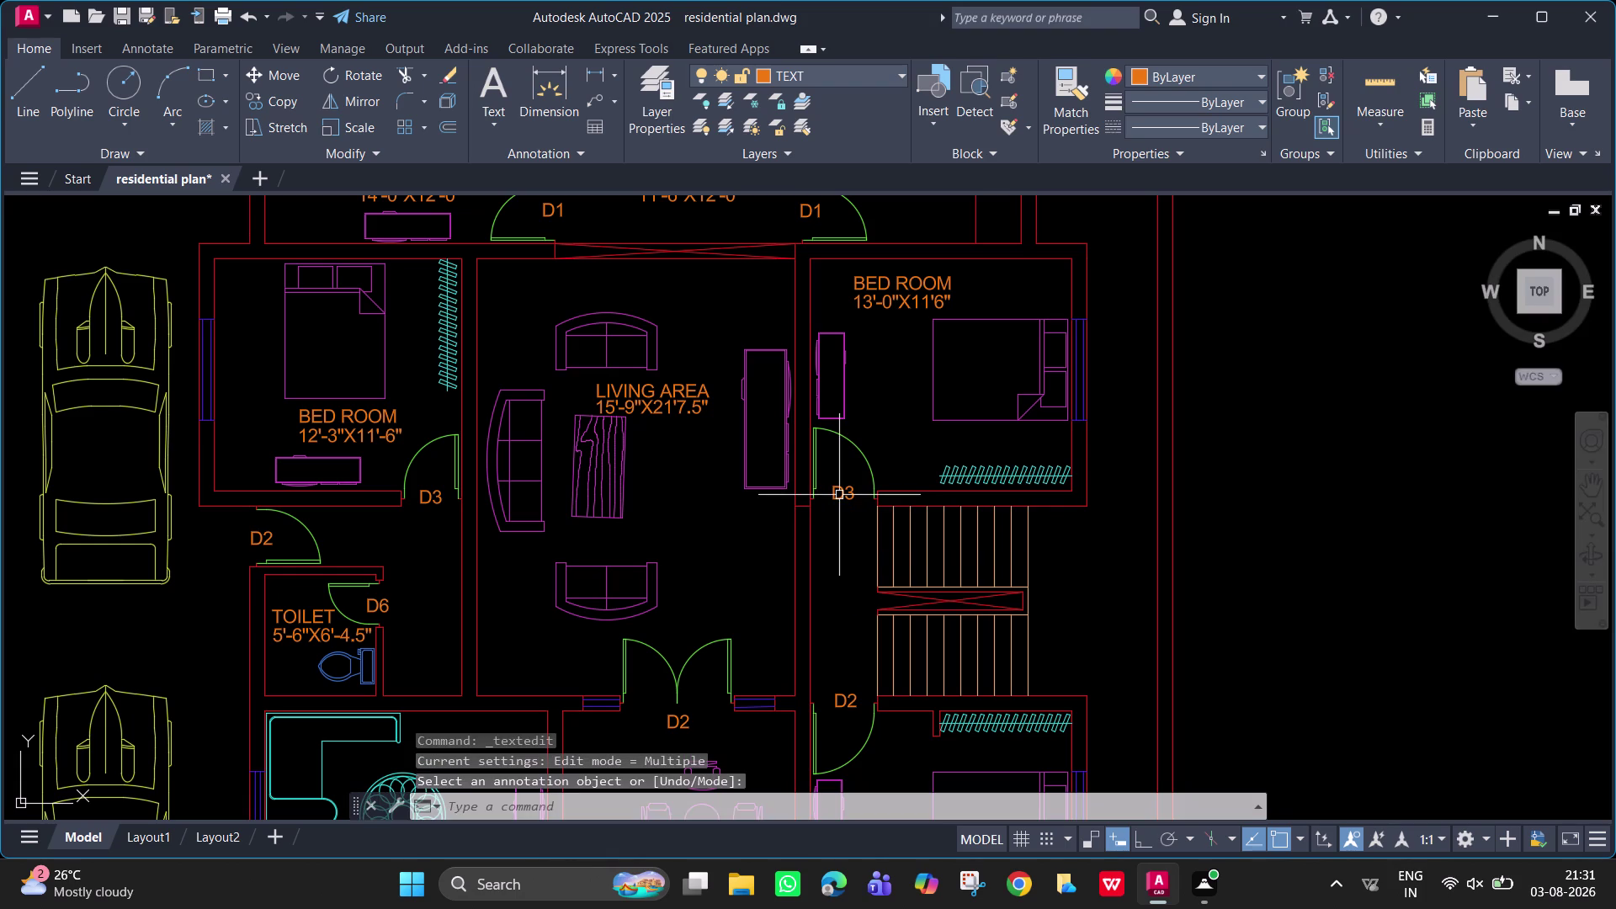
double_click(848, 709)
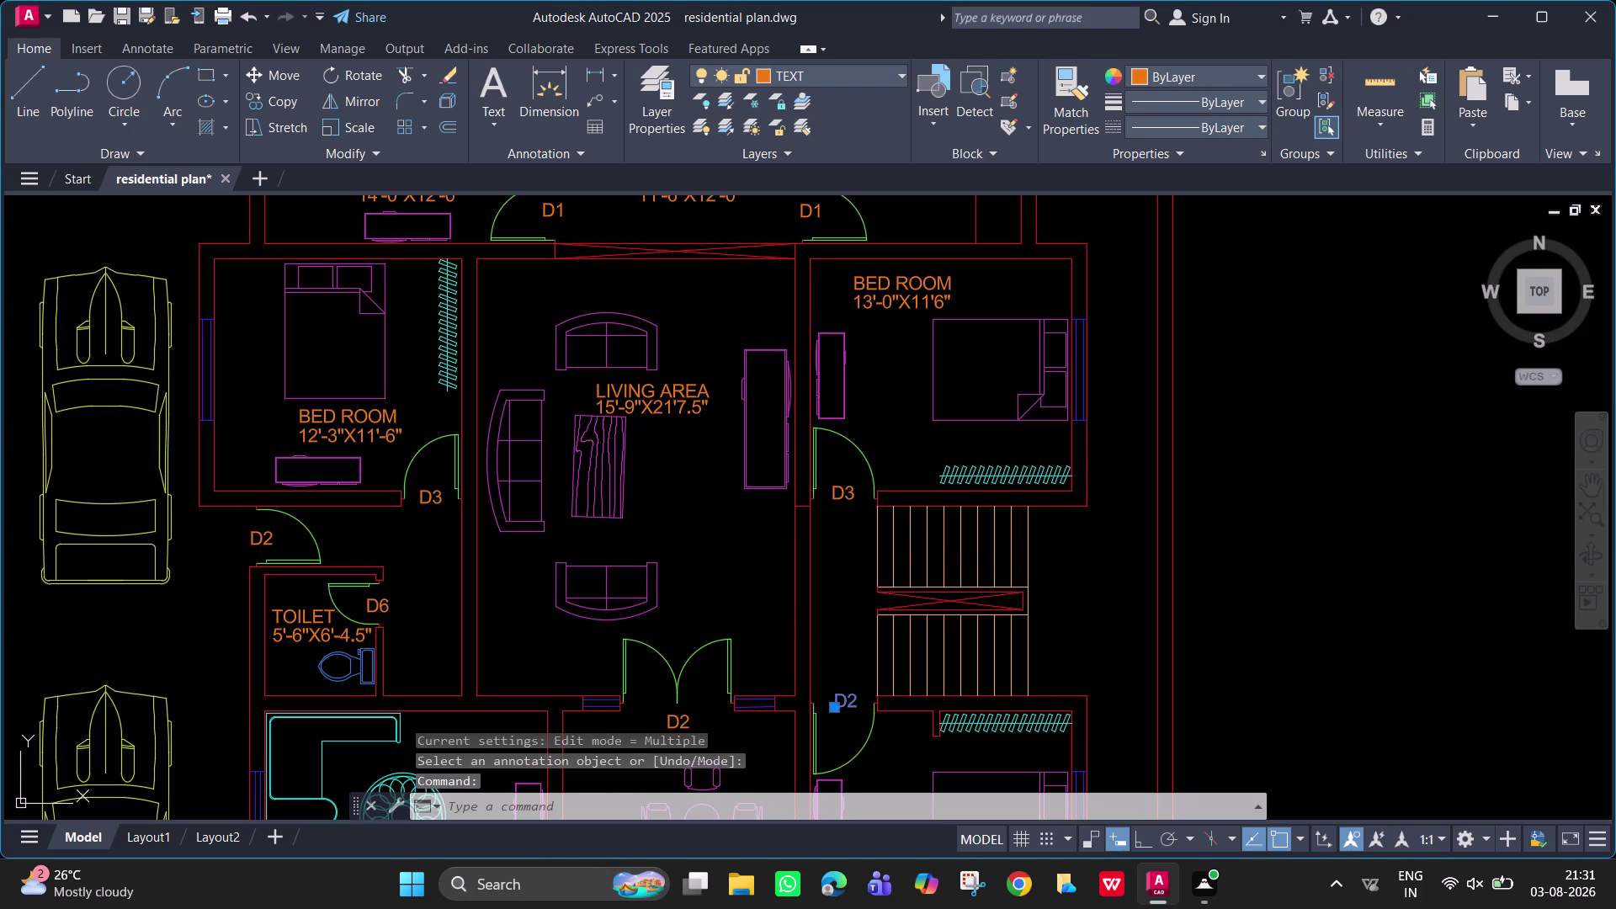
text(D3)
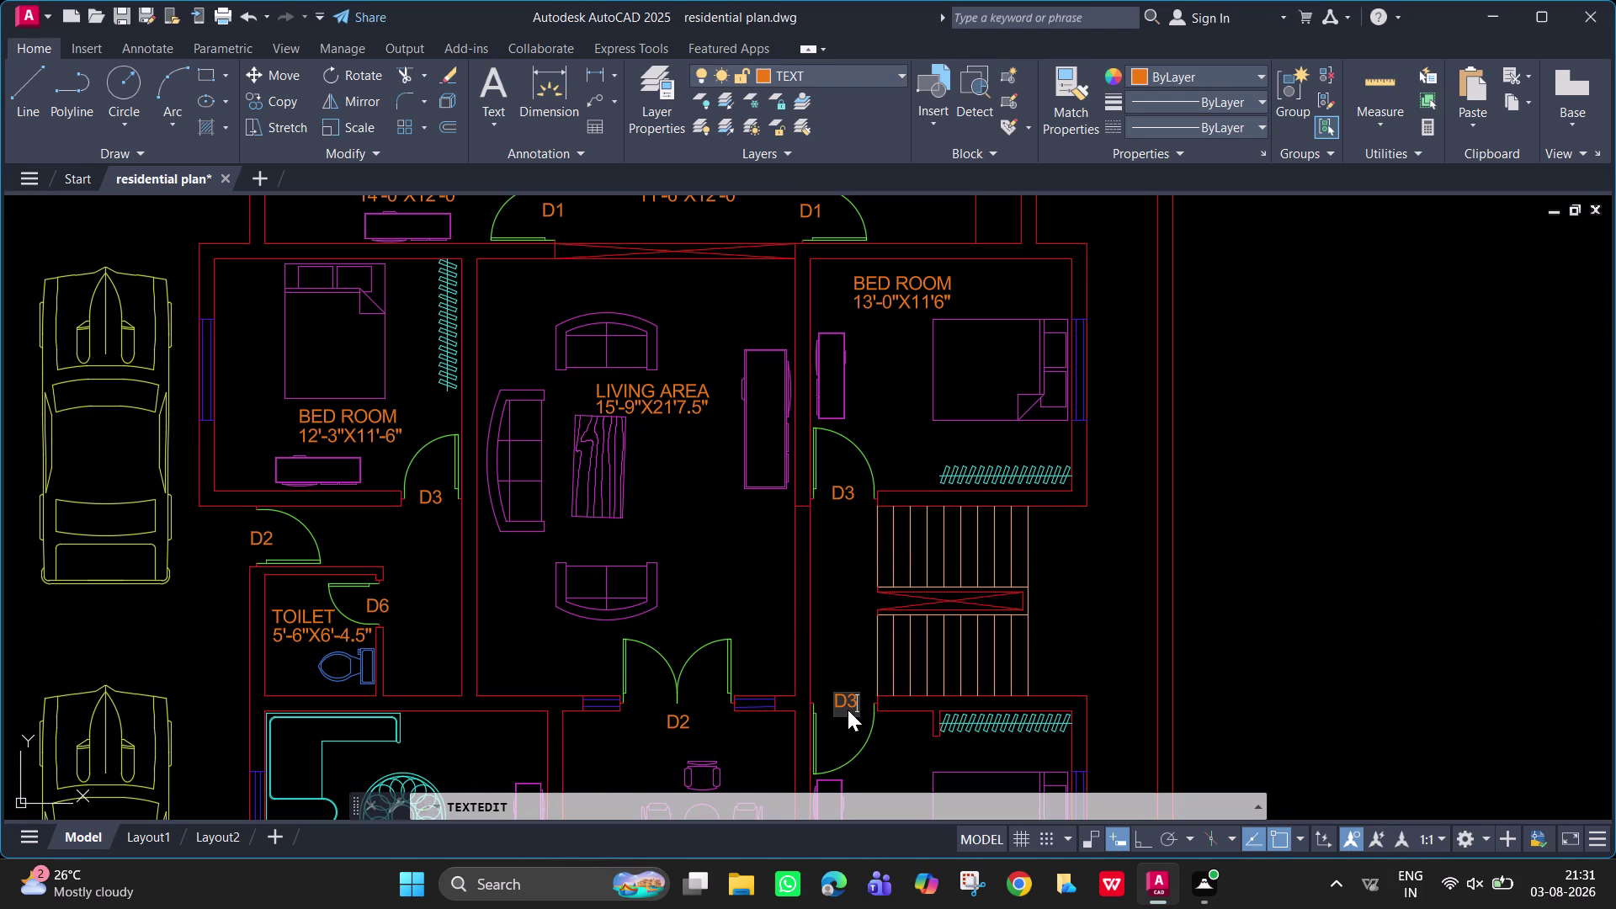
key(Return)
key(Return)
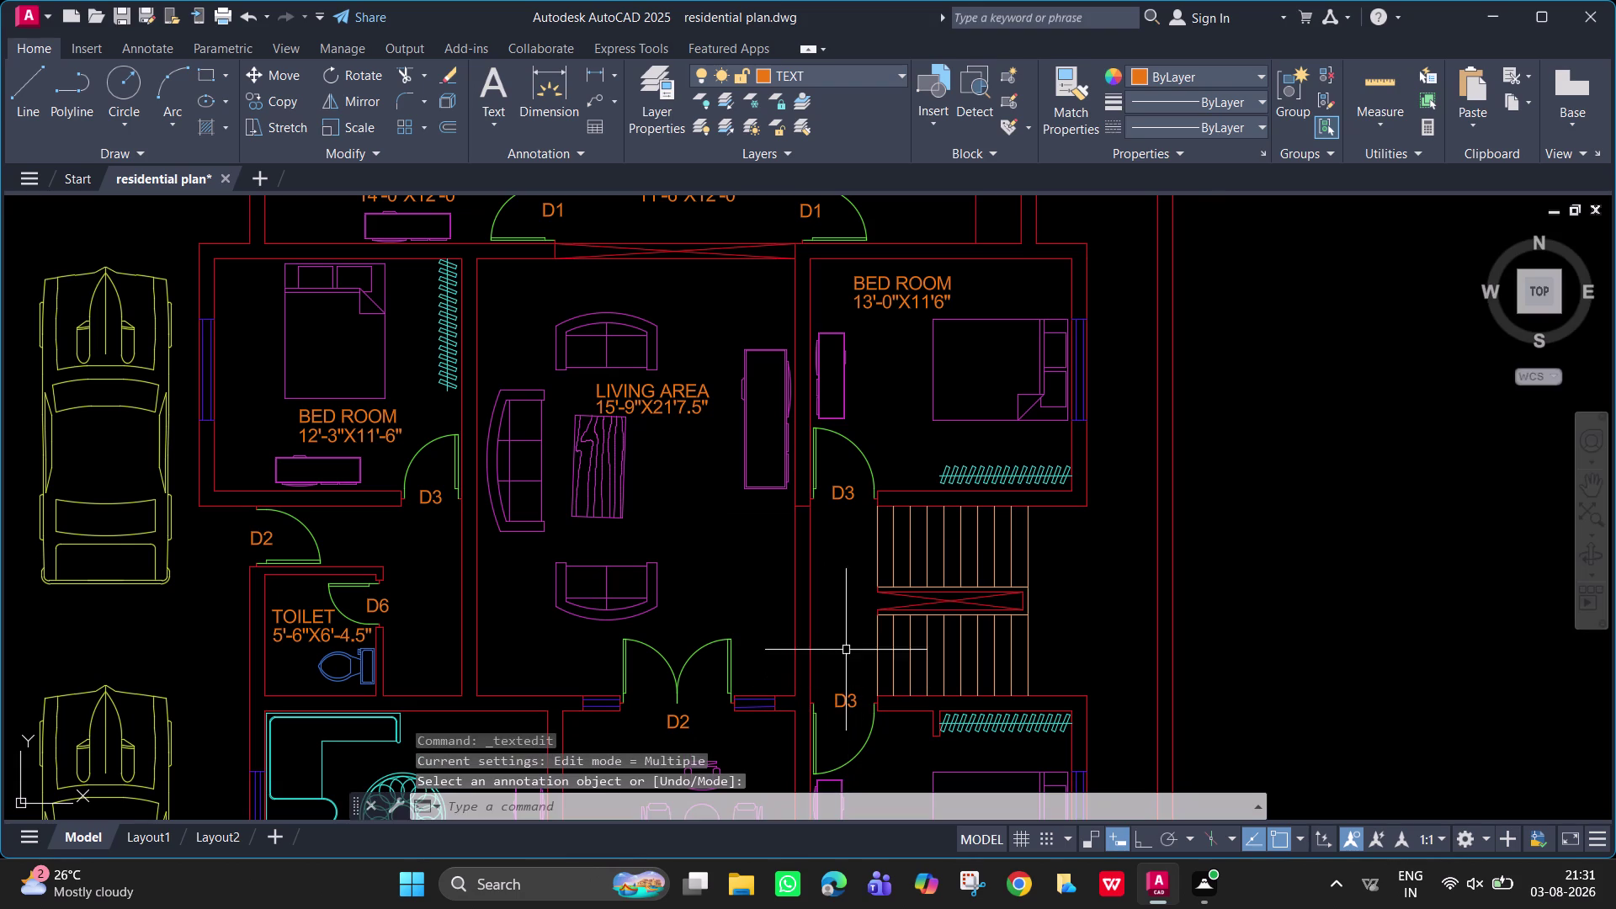
scroll(up, 3)
middle_drag(837, 558, 738, 512)
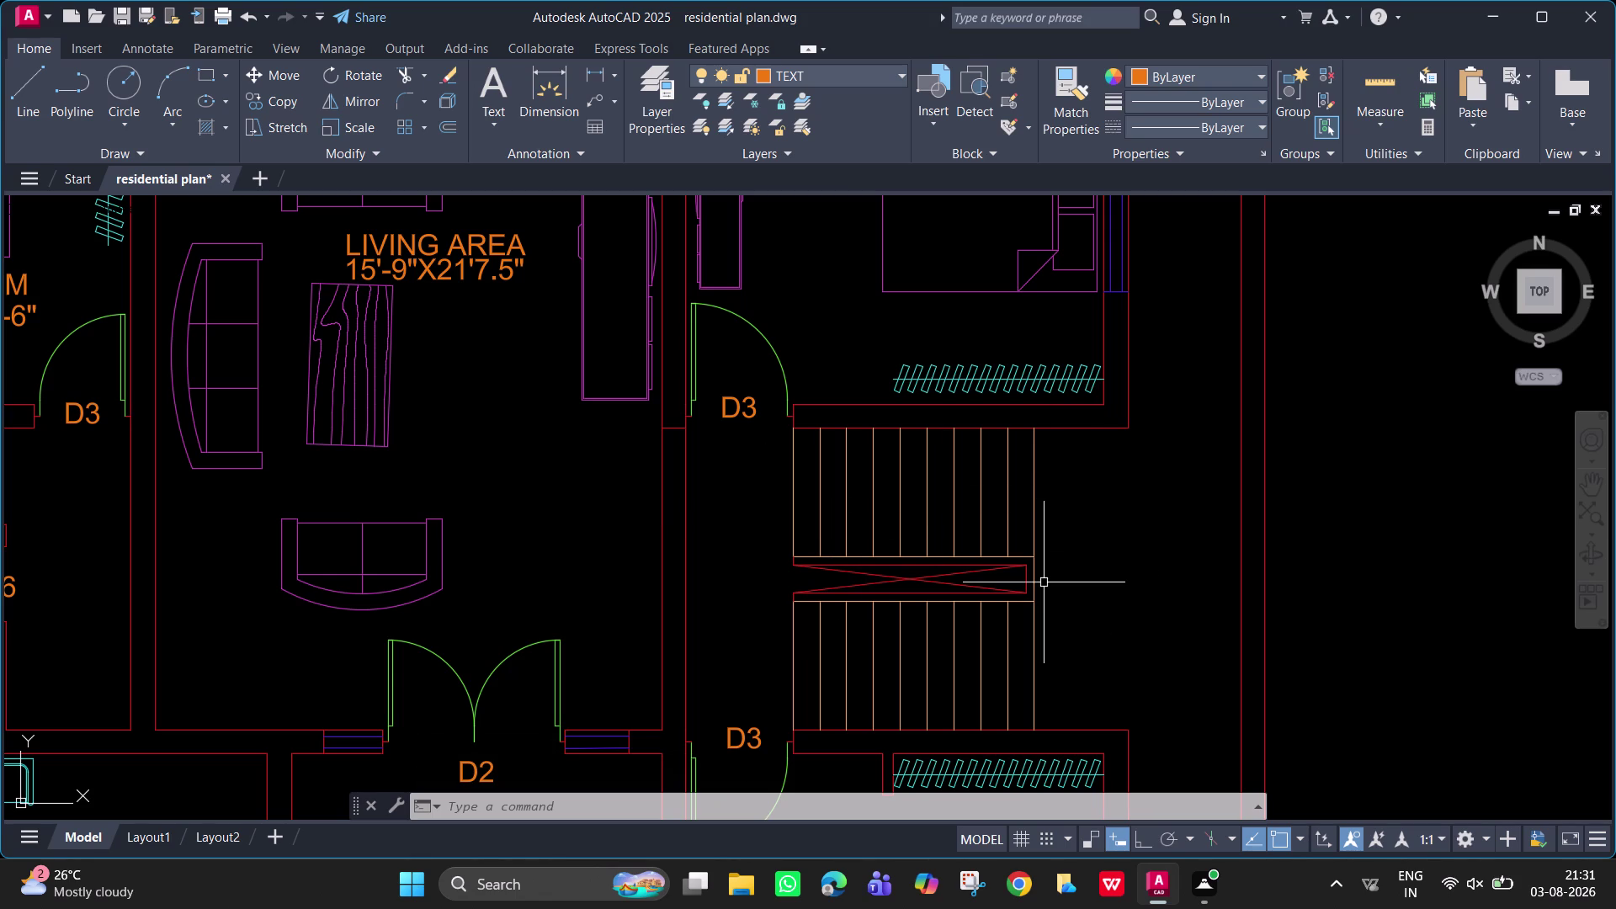
scroll(down, 3)
middle_drag(1042, 583, 950, 552)
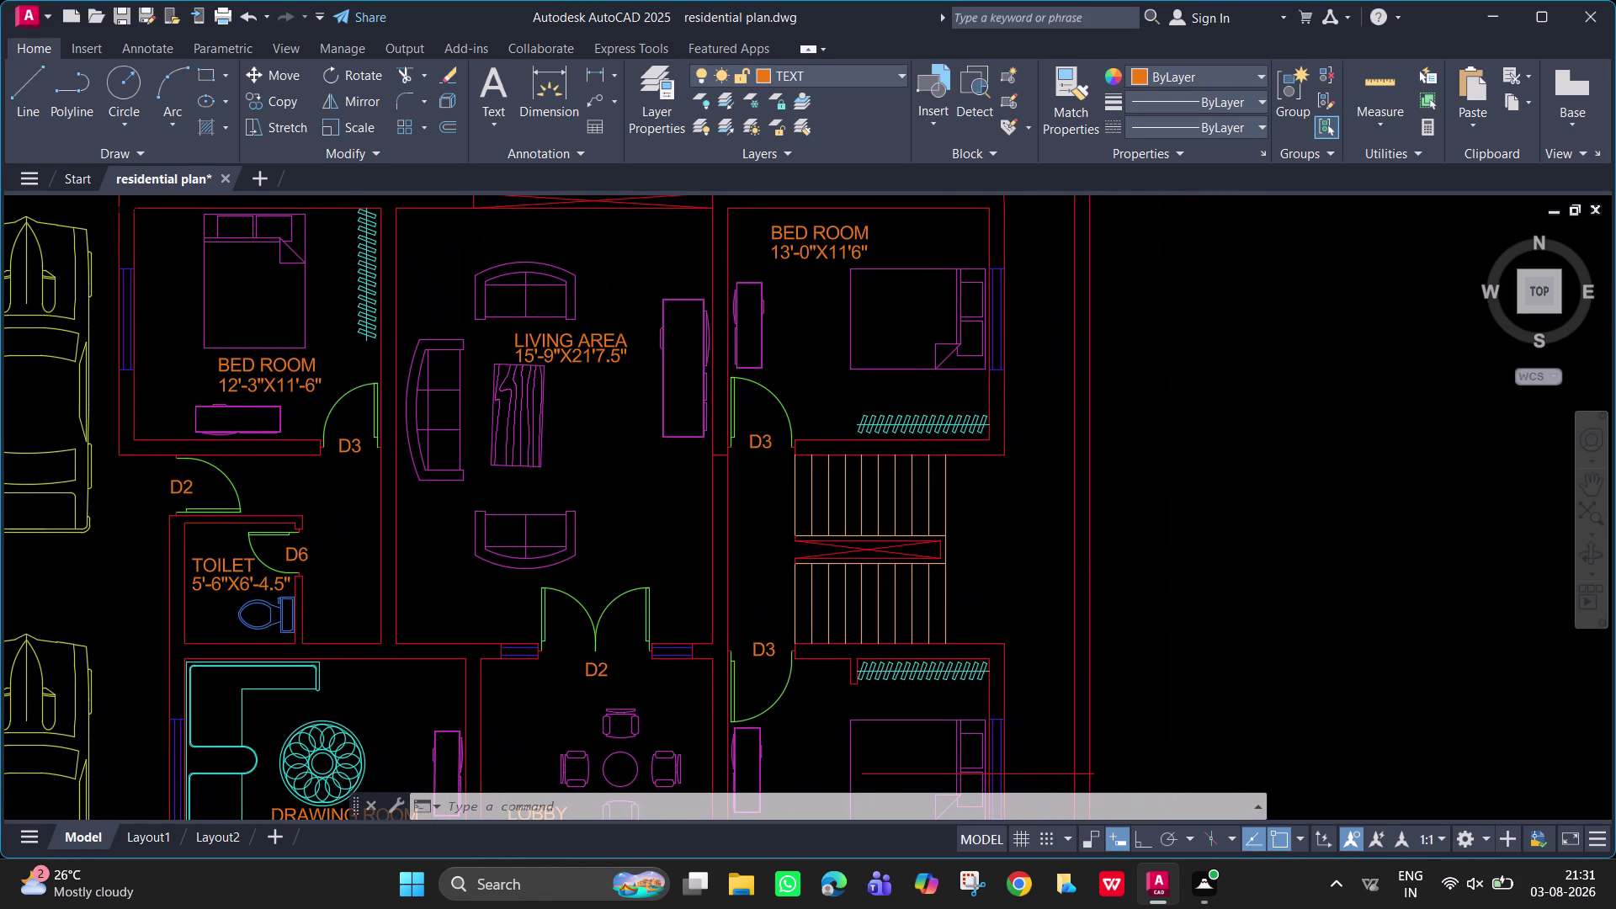
scroll(up, 3)
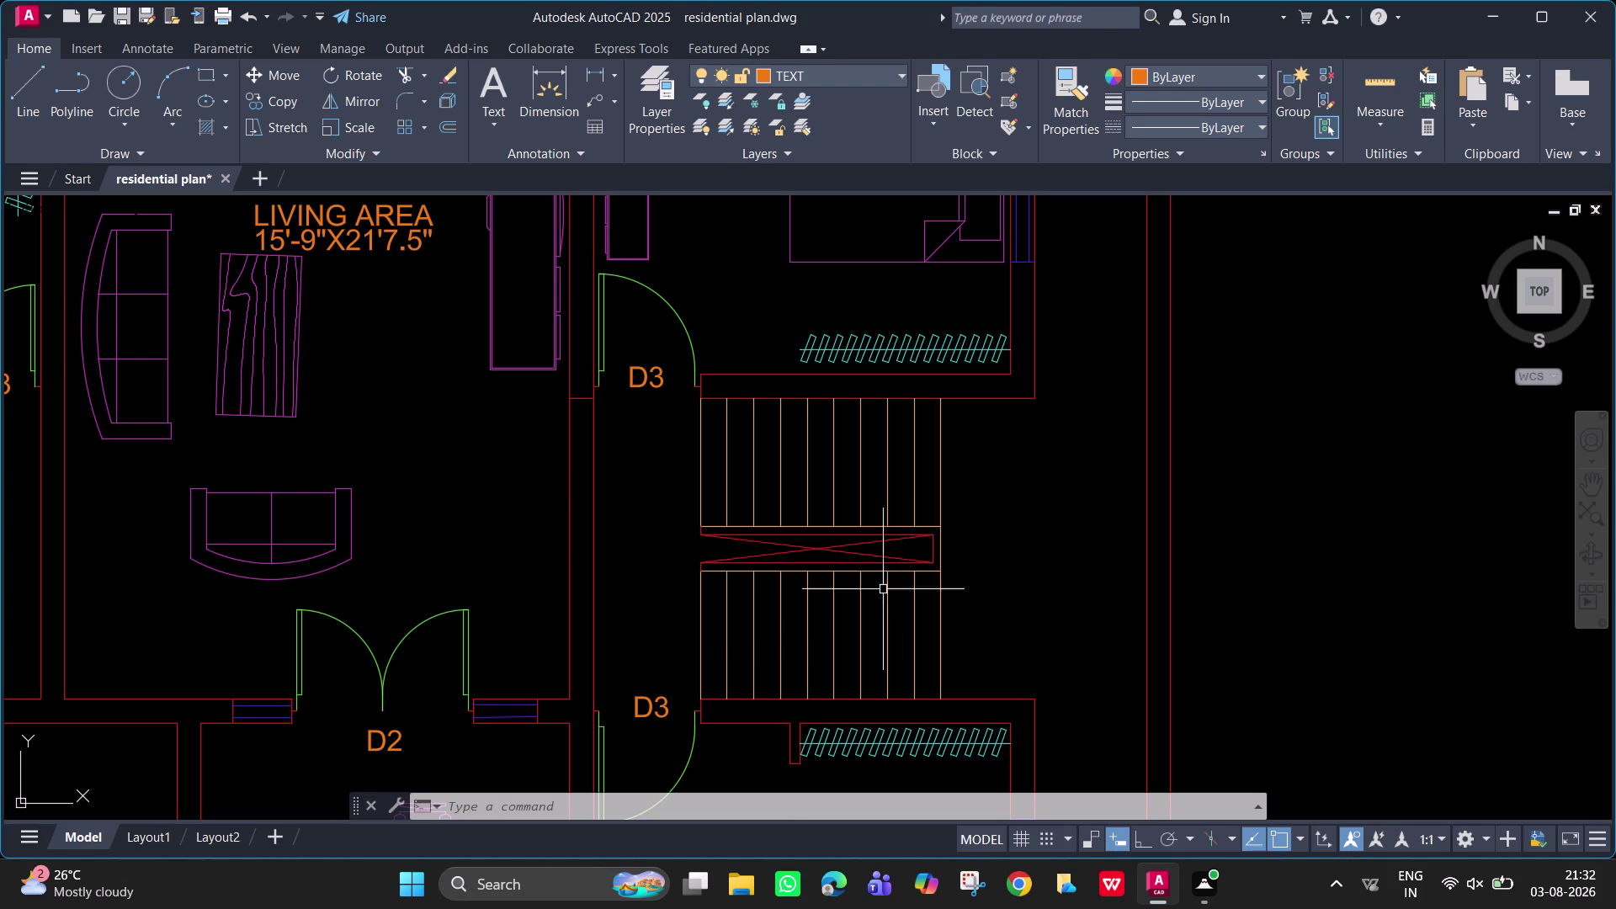
scroll(down, 3)
scroll(down, 3)
middle_drag(748, 664, 799, 474)
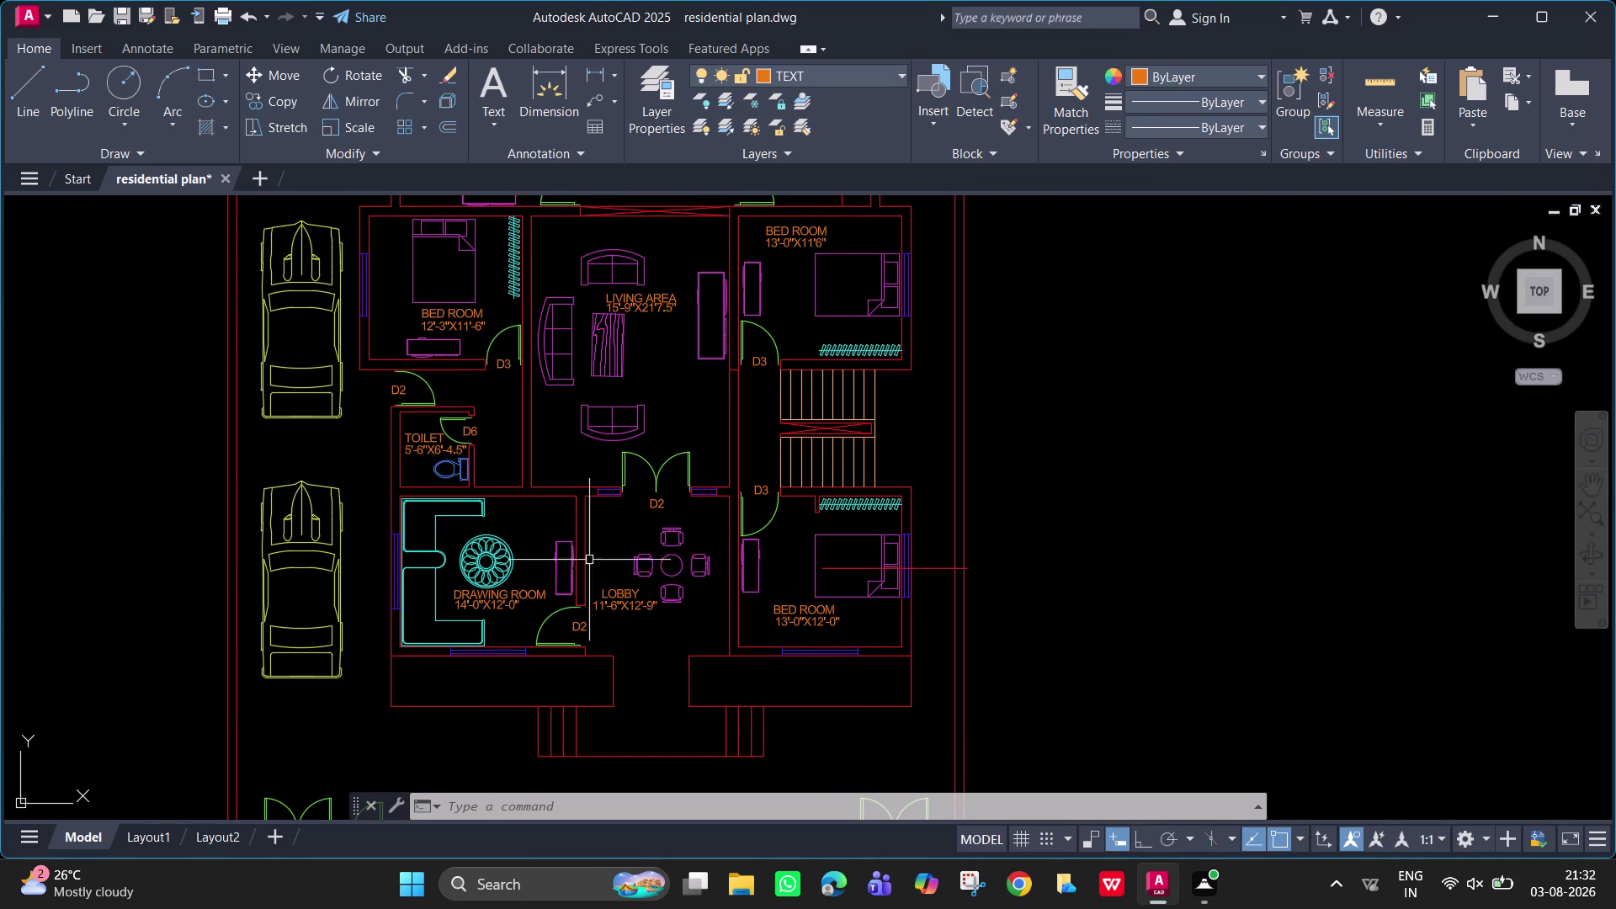
Change the lobby double door's label from D2 to DW5 and end text editing.
double_click(659, 499)
scroll(up, 3)
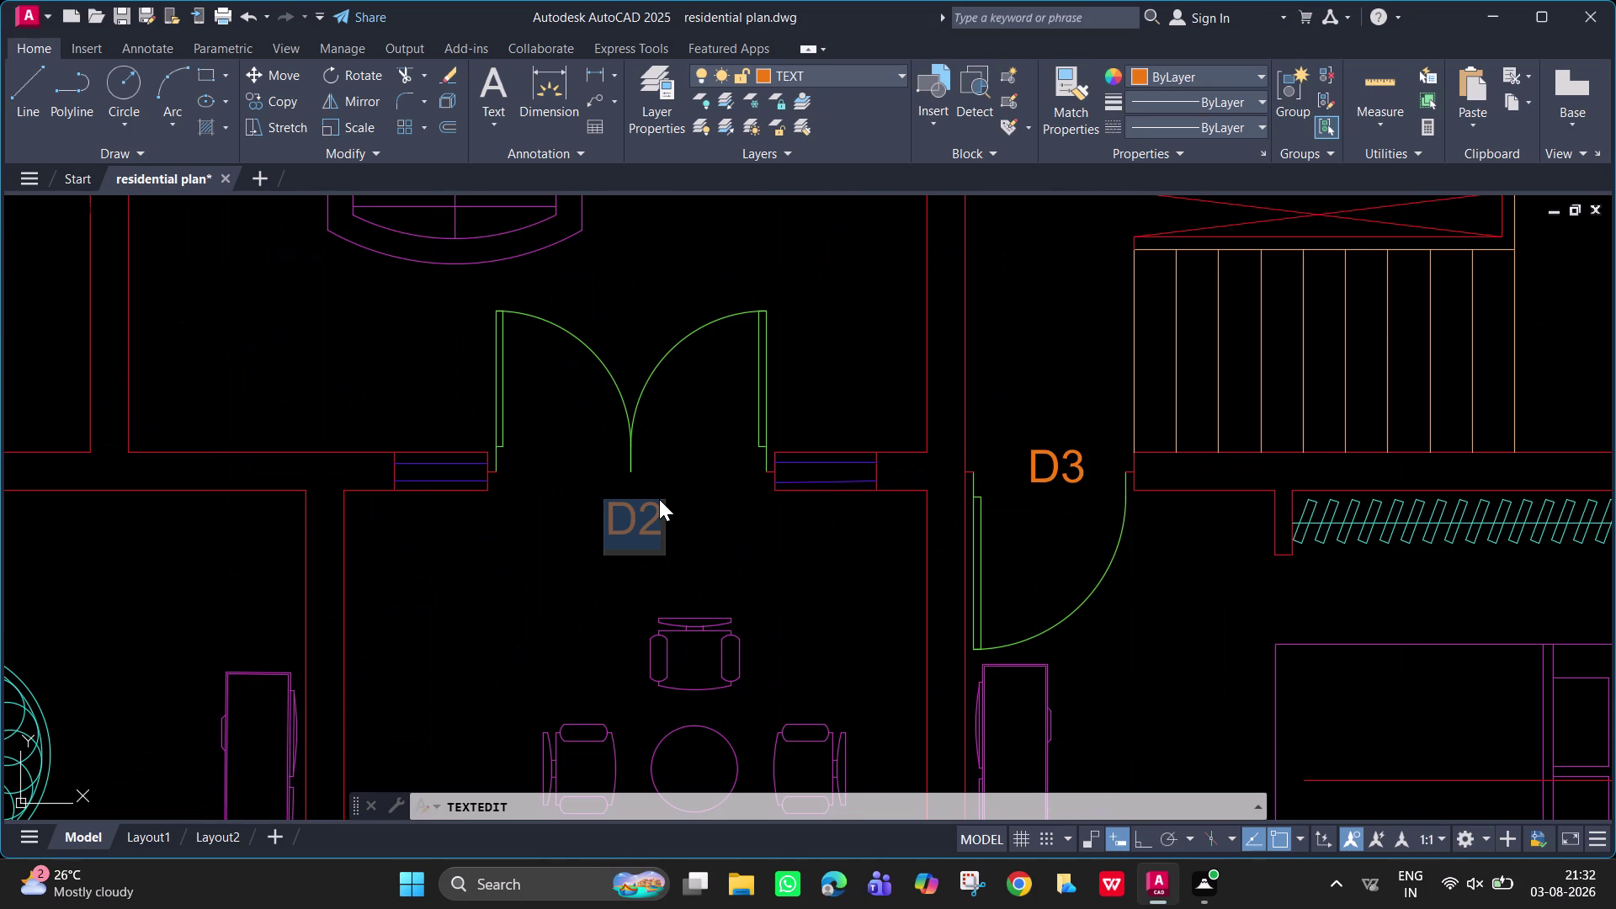
key(BackSpace)
text(DW)
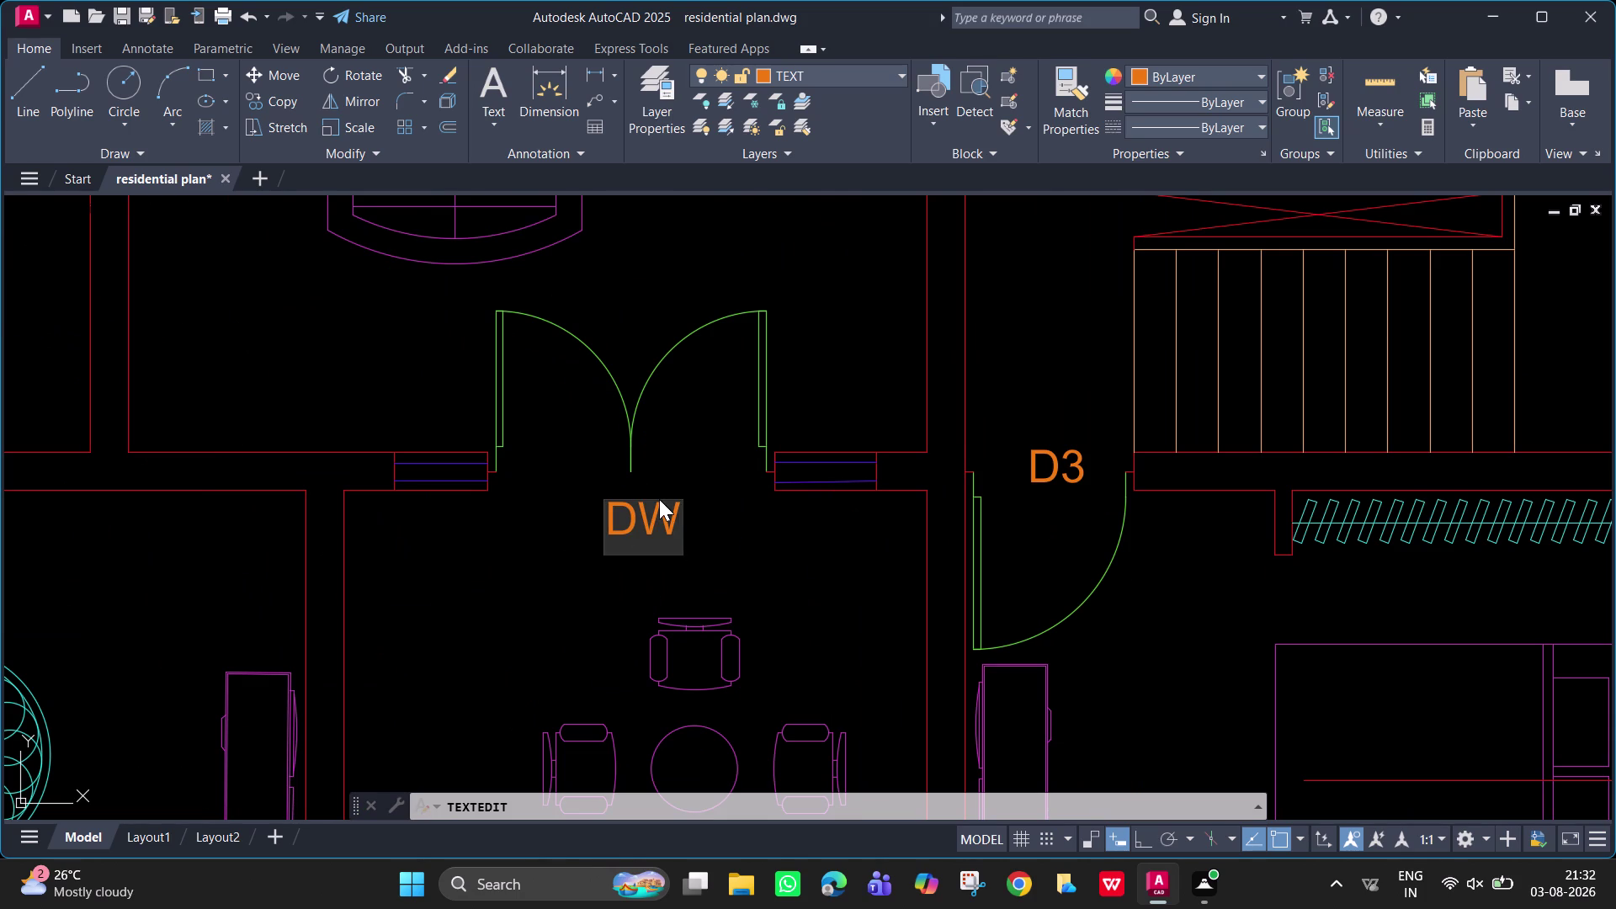
key(5)
key(Return)
key(Return)
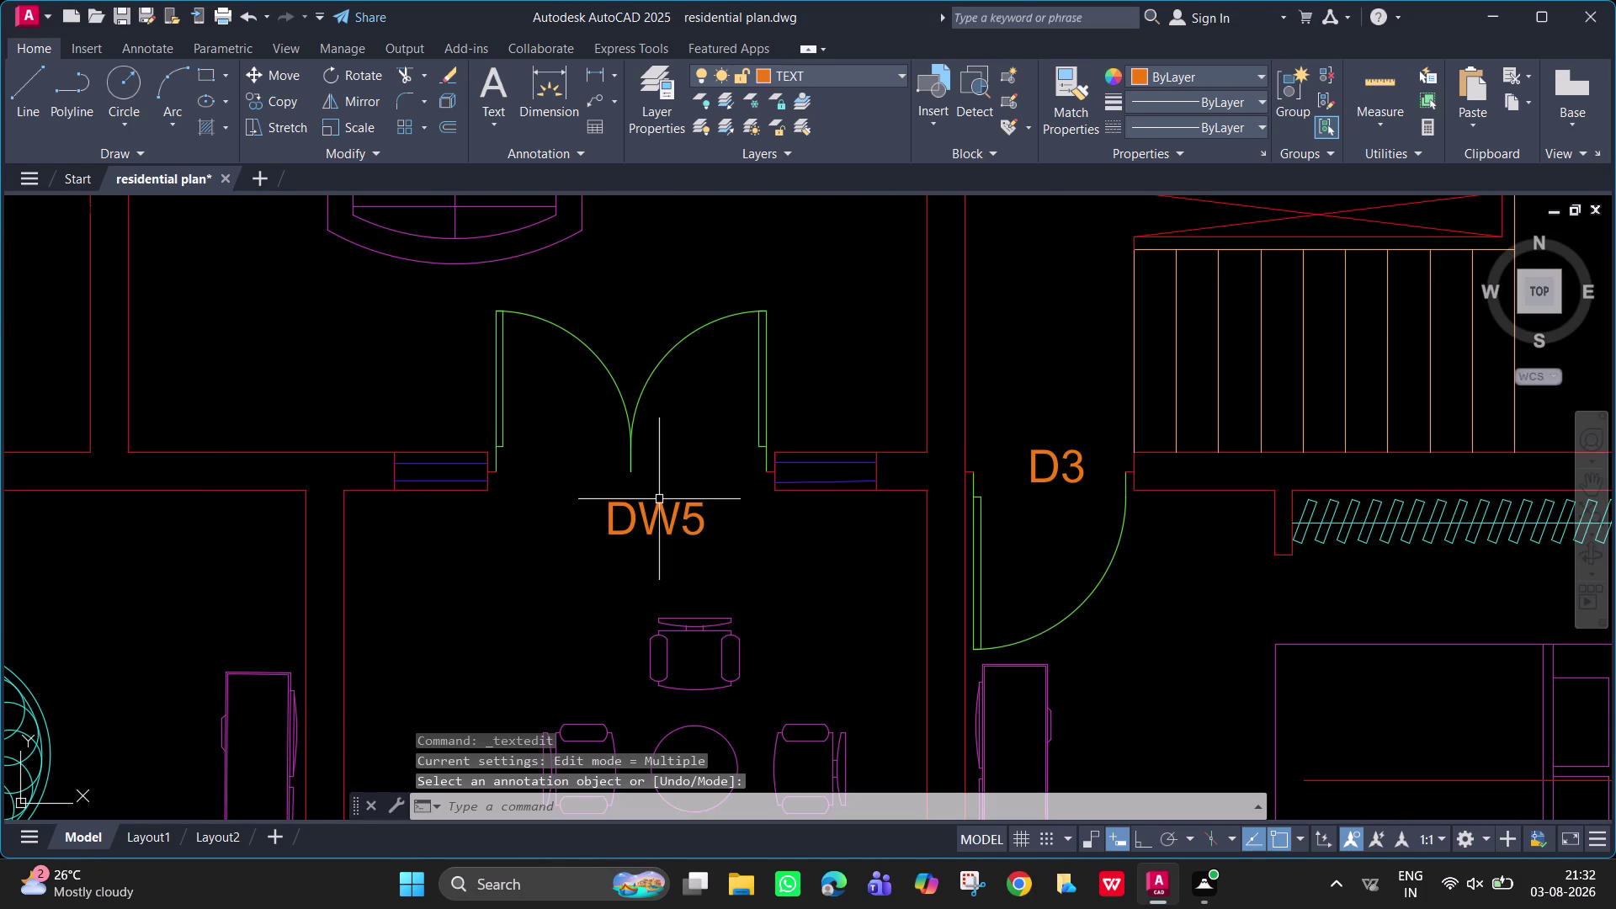
scroll(down, 3)
scroll(down, 3)
middle_drag(721, 586, 687, 386)
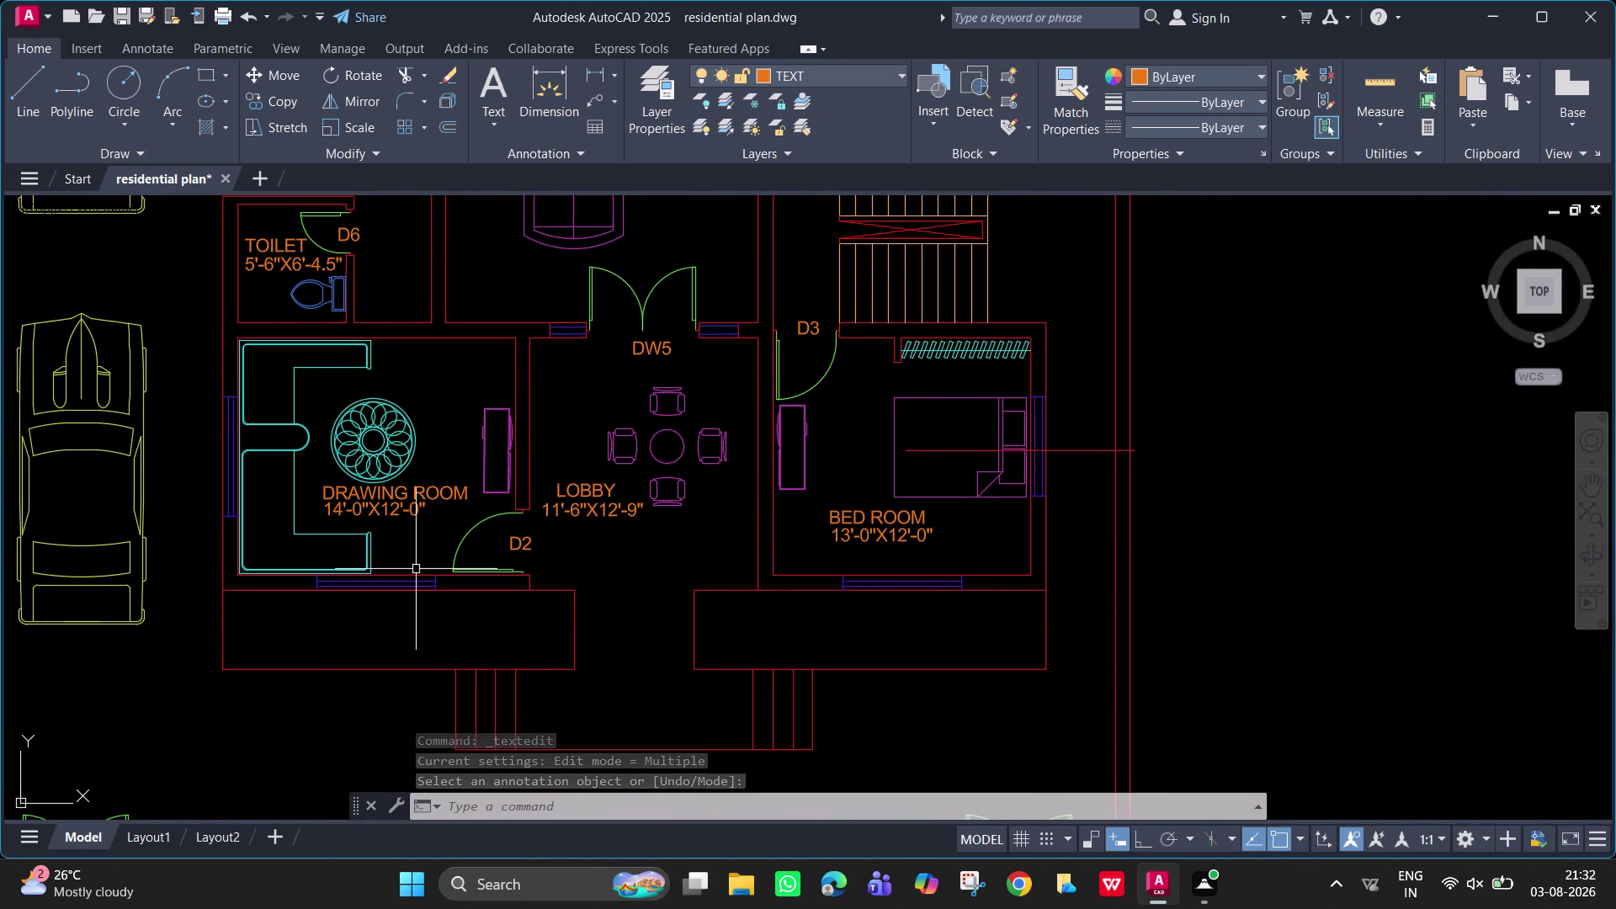
click(521, 546)
key(Delete)
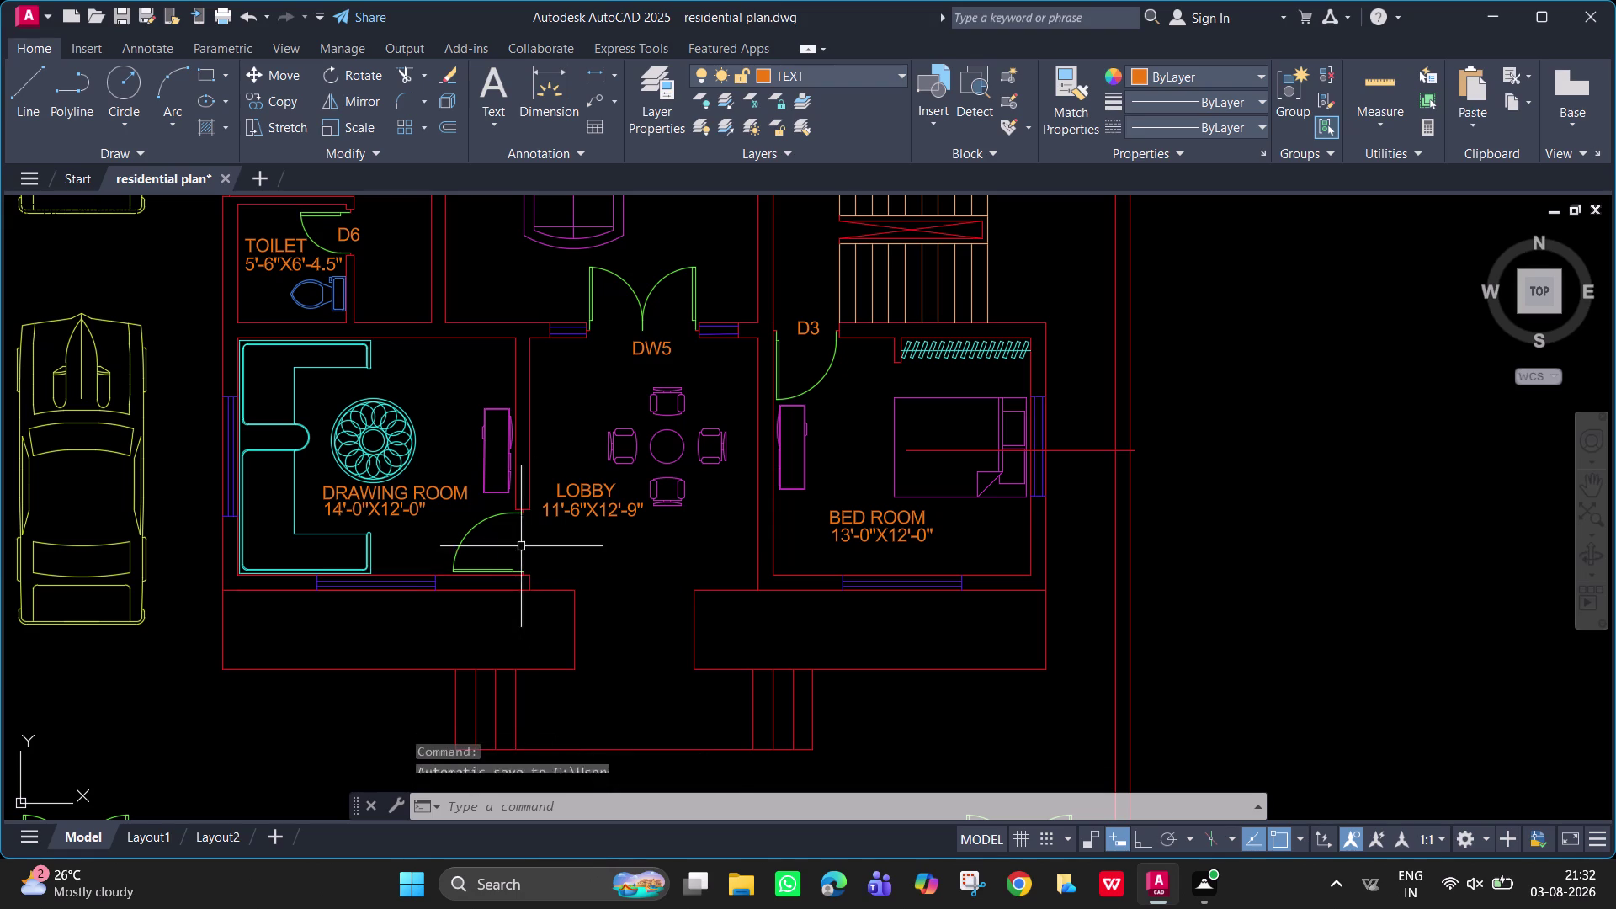